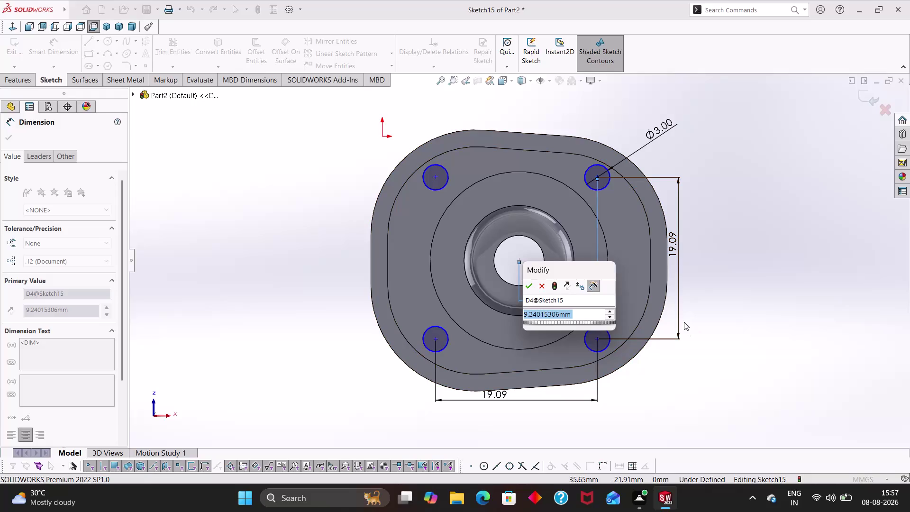
Set the horizontal hole offset to 9.545 and delete the over-defining duplicate dimension.
text(9.545)
key(Return)
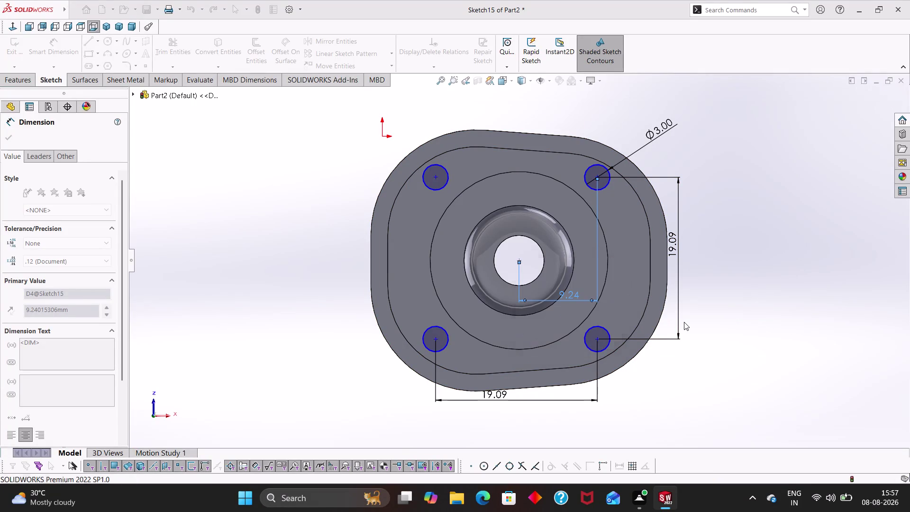
click(788, 345)
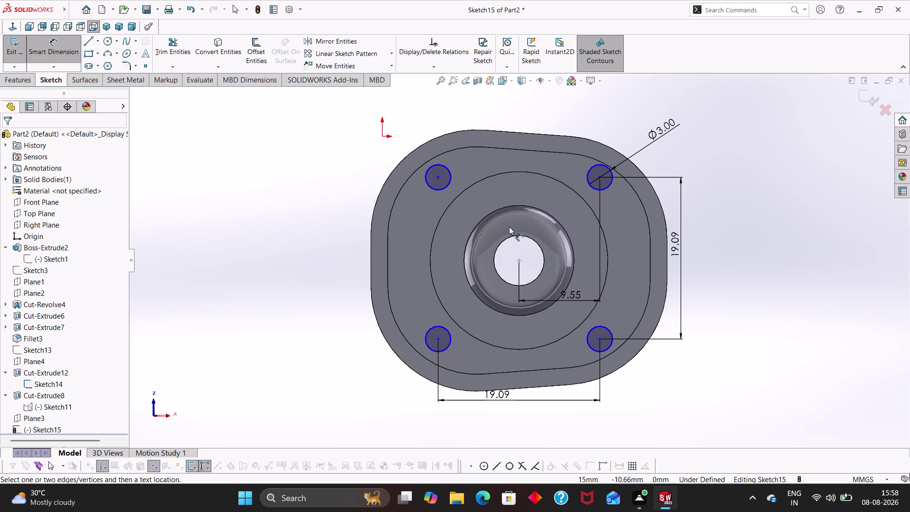
click(519, 260)
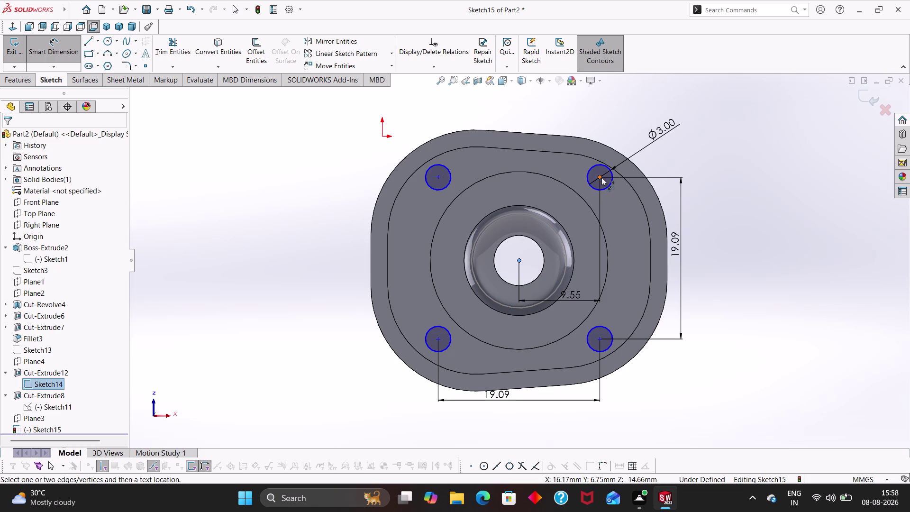
click(601, 178)
click(564, 110)
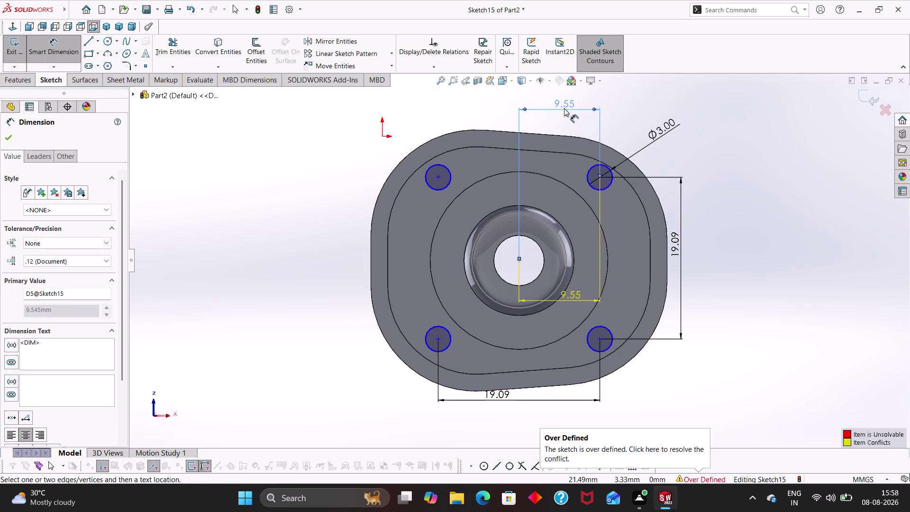
key(Escape)
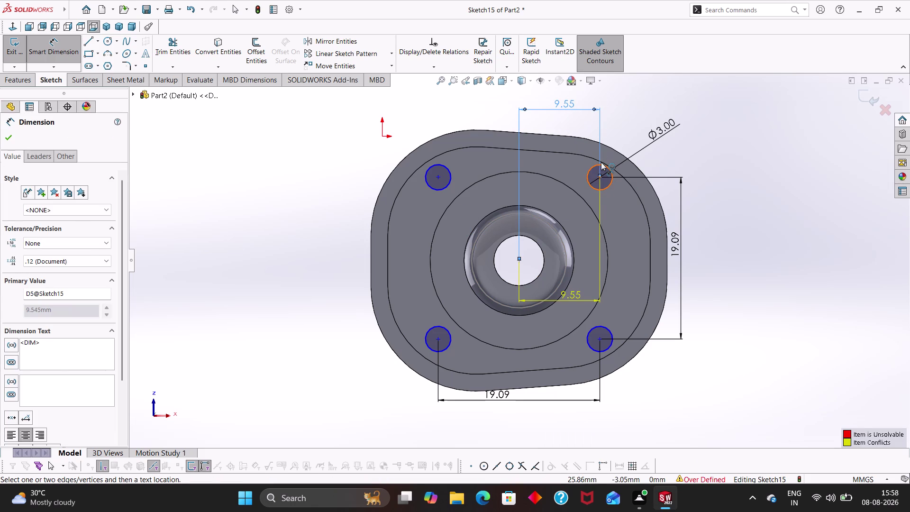
key(Delete)
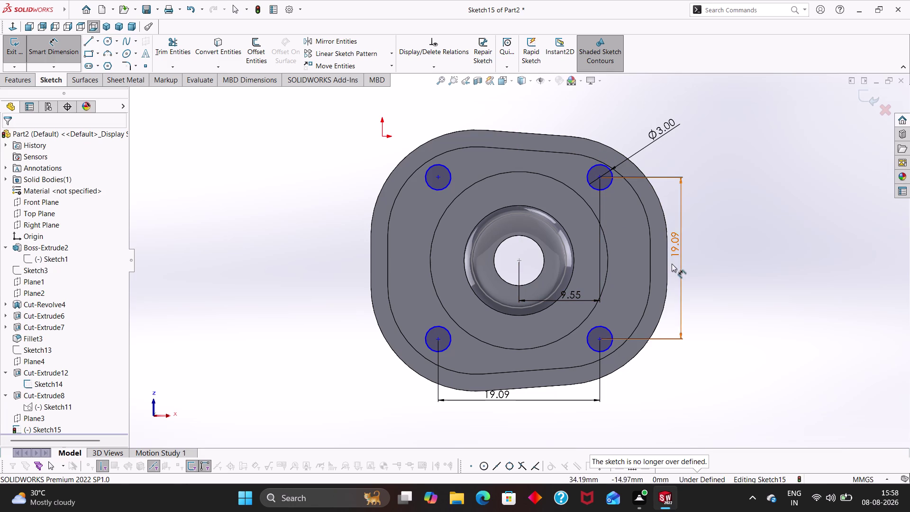
Dimension the top-left hole 9.55 vertically from the bore centre.
click(518, 260)
click(435, 178)
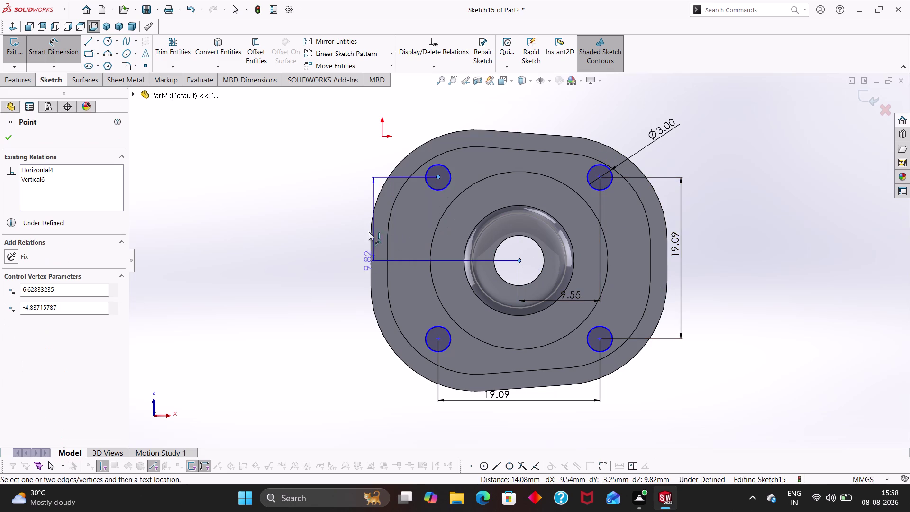
click(355, 225)
text(9)
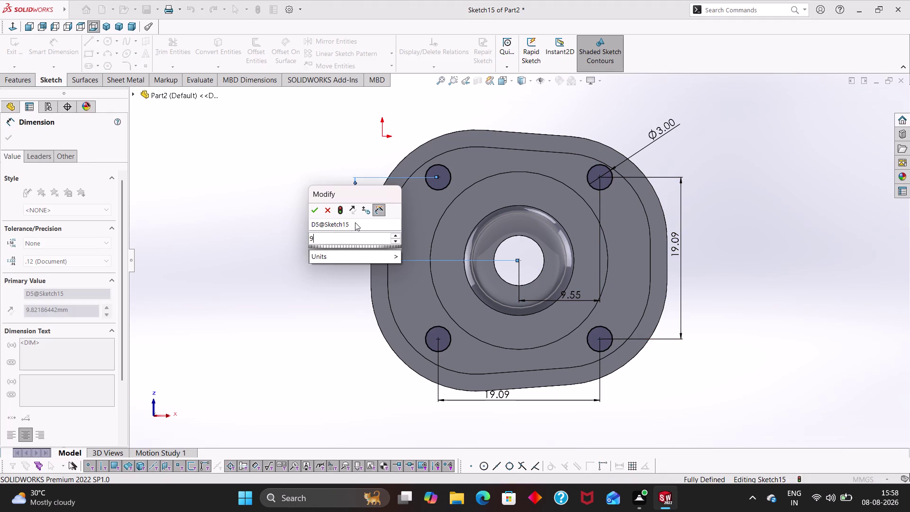
text(.)
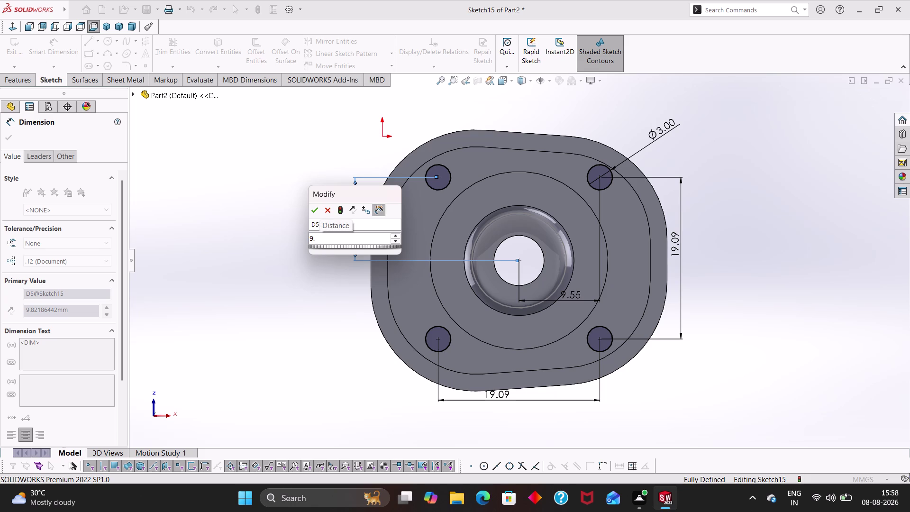
text(55)
key(Return)
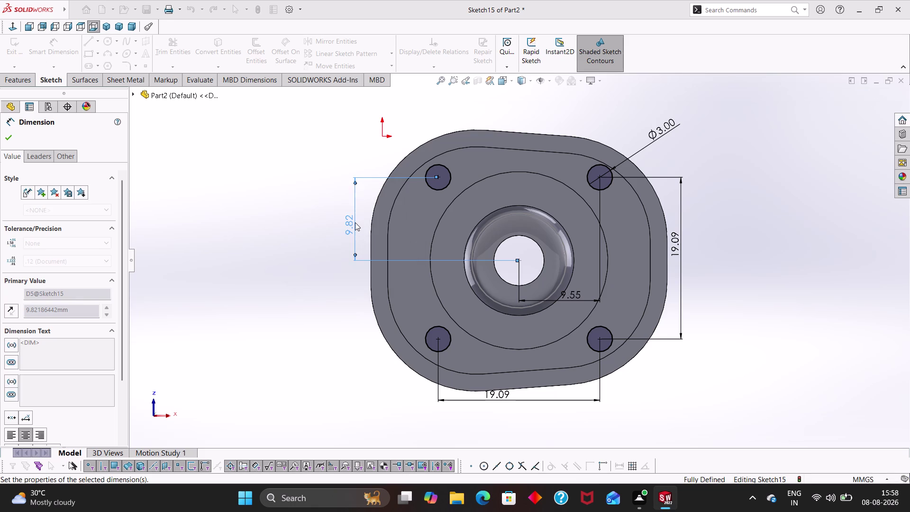
click(825, 341)
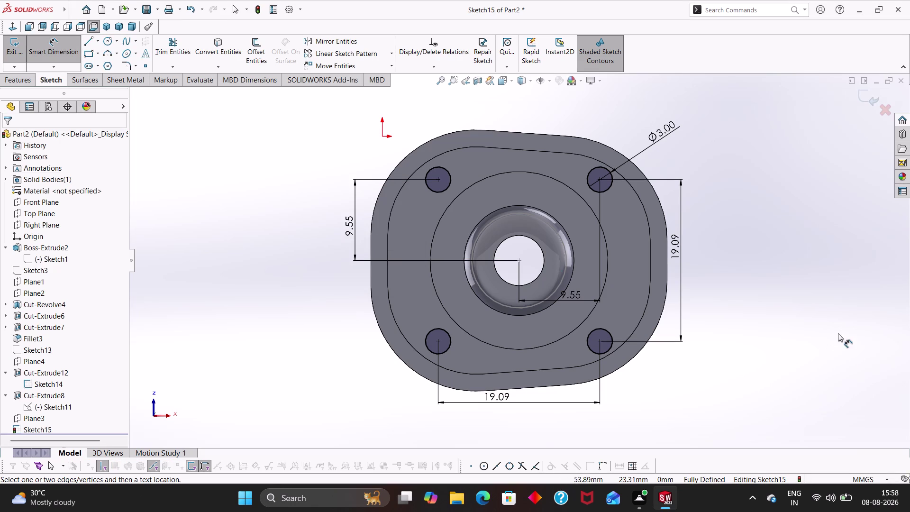
Zoom around the sketch and cancel the unwanted length dimension.
click(667, 269)
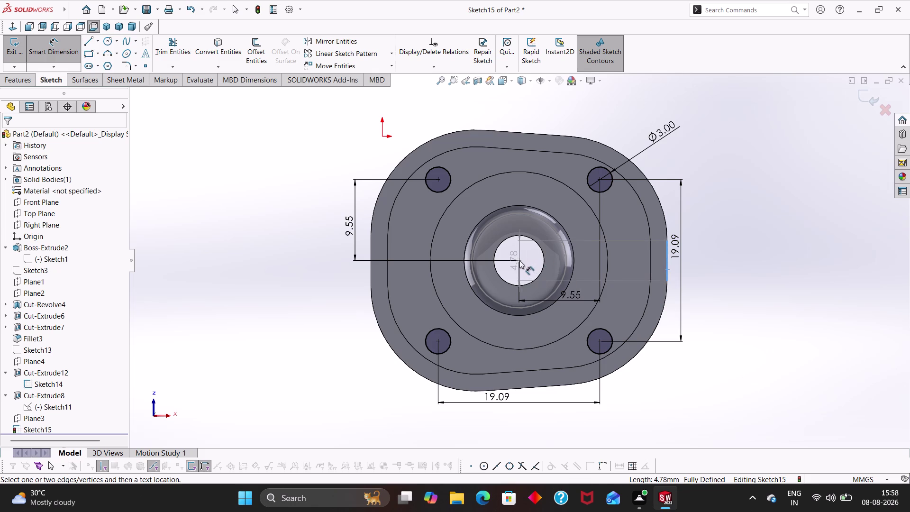
scroll(down, 3)
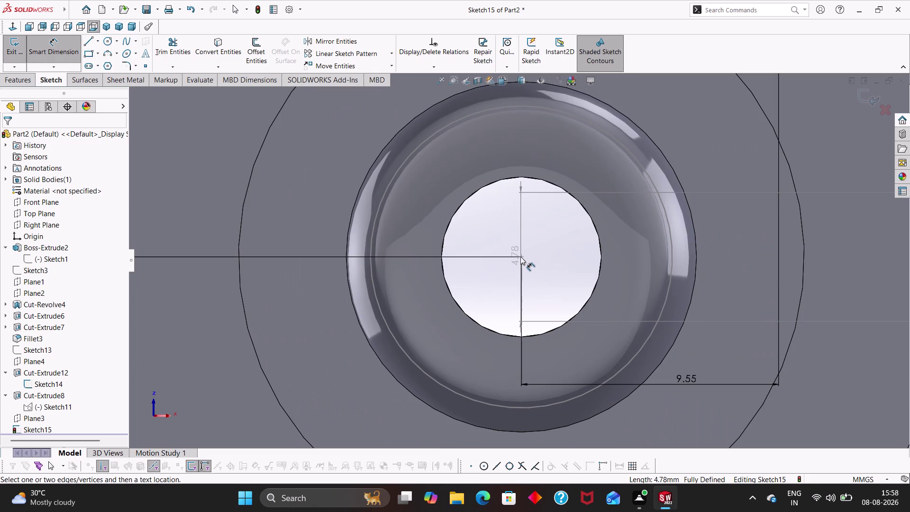
click(521, 256)
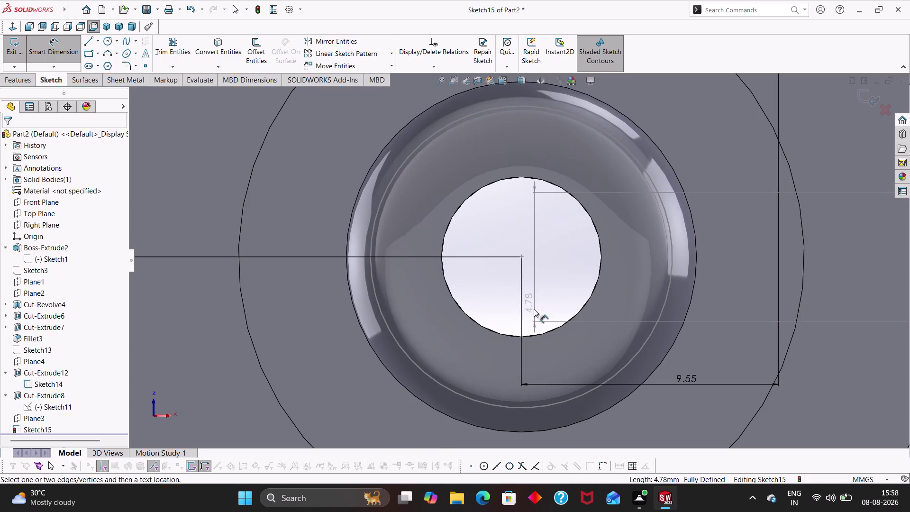
click(521, 257)
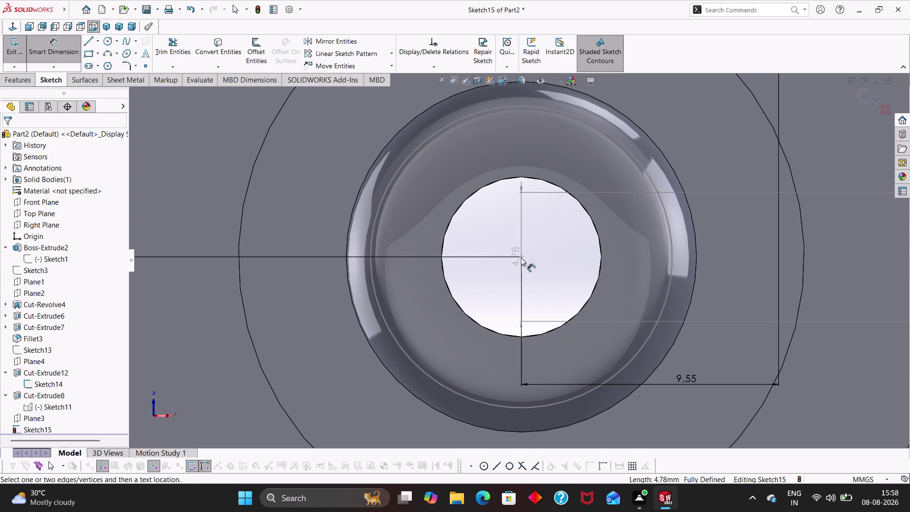
scroll(up, 3)
scroll(up, 3)
key(Escape)
key(Escape)
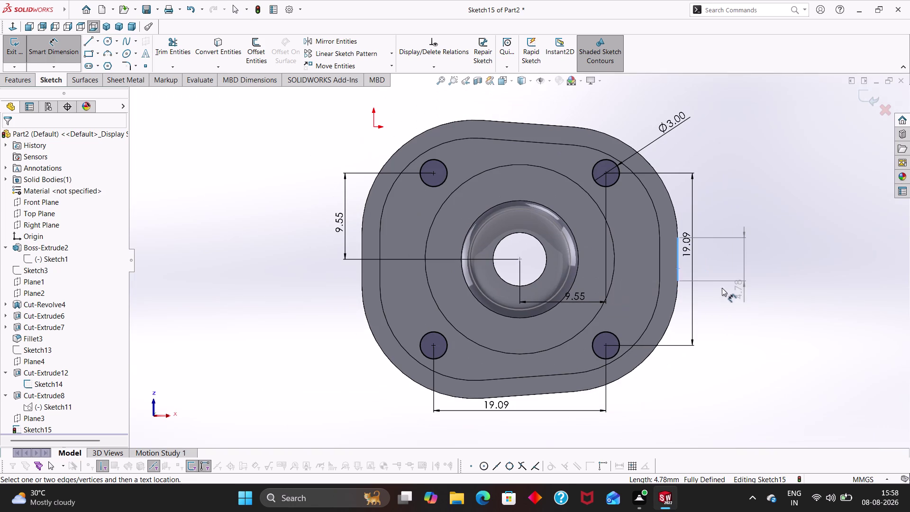
key(Escape)
key(Escape)
key(Escape)
right_drag(733, 351, 751, 251)
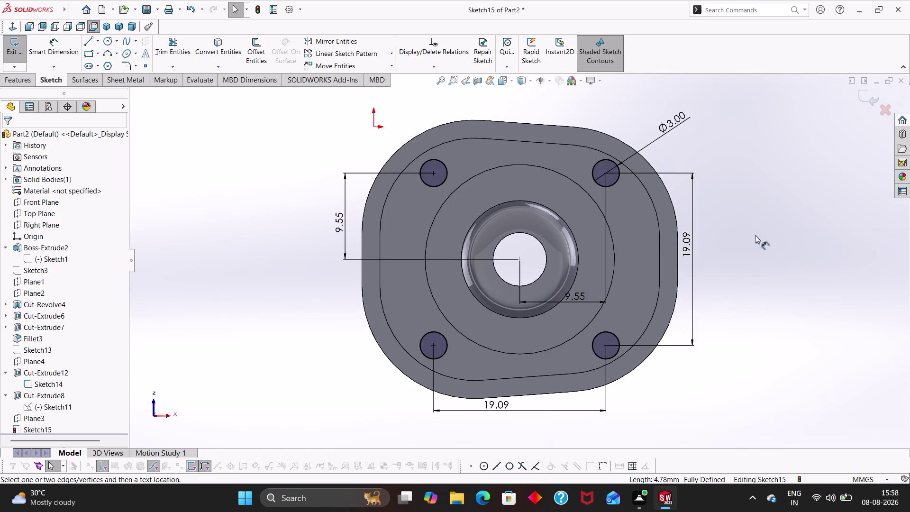
Cancel another stray length dimension and show the Features commands.
click(677, 263)
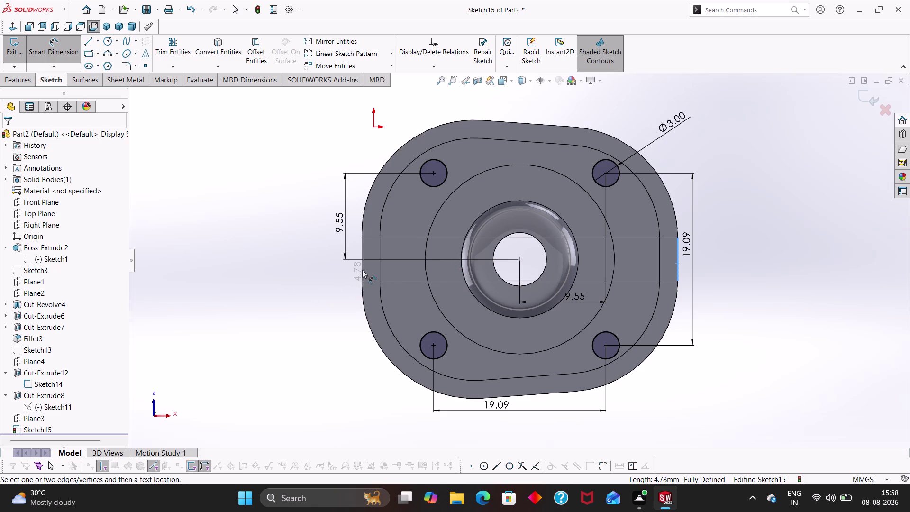
key(Escape)
key(Escape)
key(Escape)
key(Escape)
key(Escape)
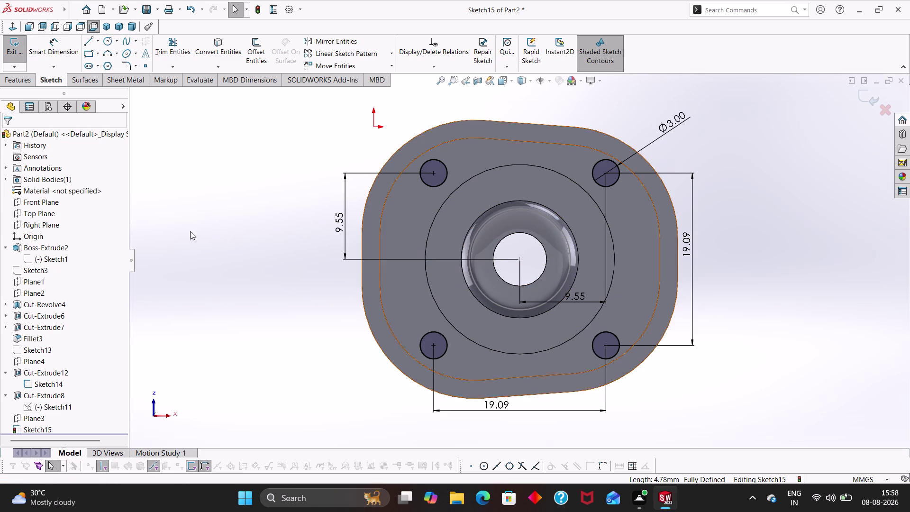
click(26, 82)
Start an Extruded Cut from the hole sketch and orbit to inspect the preview.
click(166, 54)
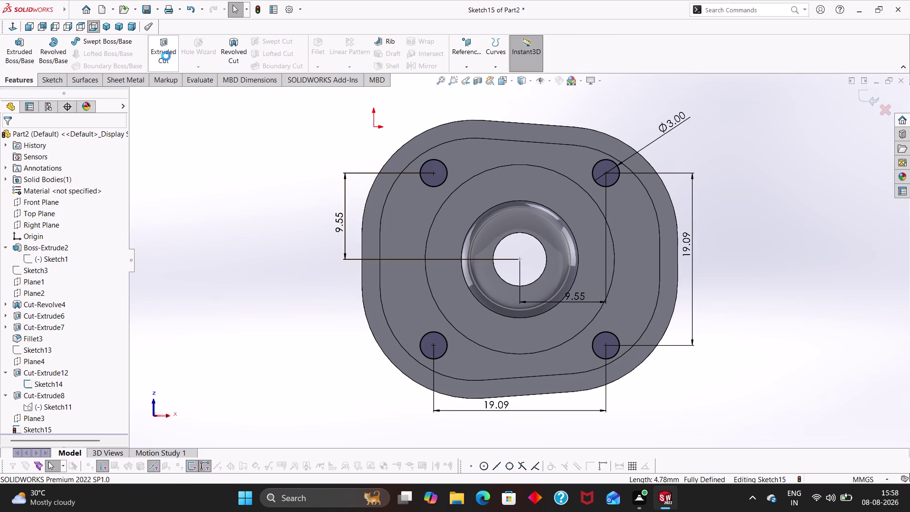
middle_drag(290, 164, 285, 311)
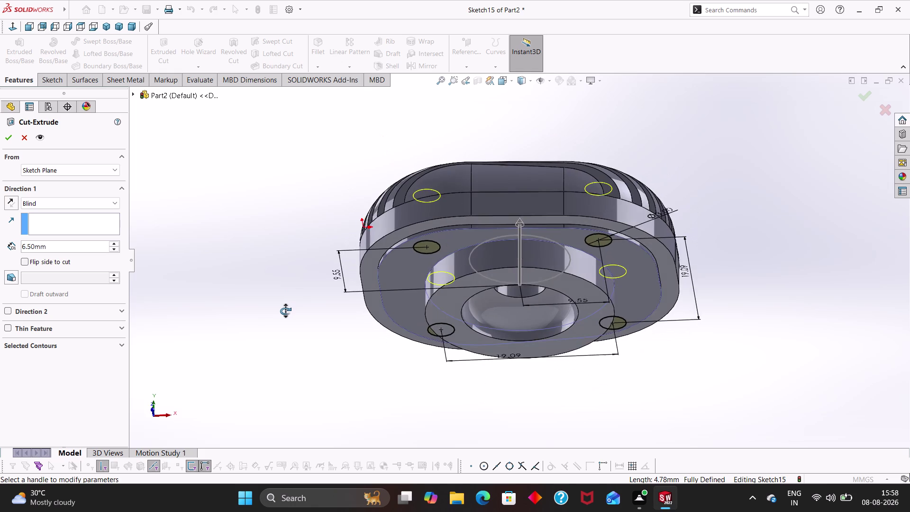
middle_drag(285, 311, 281, 287)
middle_drag(283, 168, 286, 305)
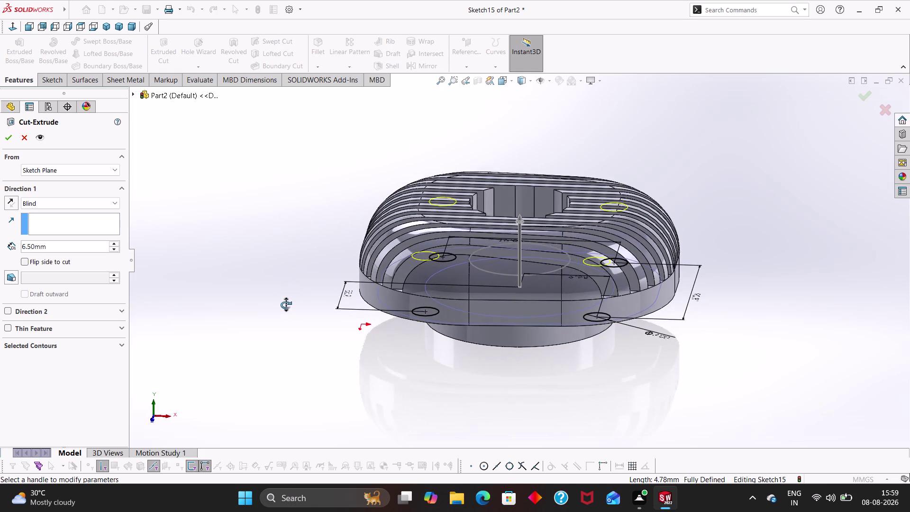
middle_drag(286, 305, 285, 304)
Set the cut's end condition to Through All and confirm it.
click(48, 202)
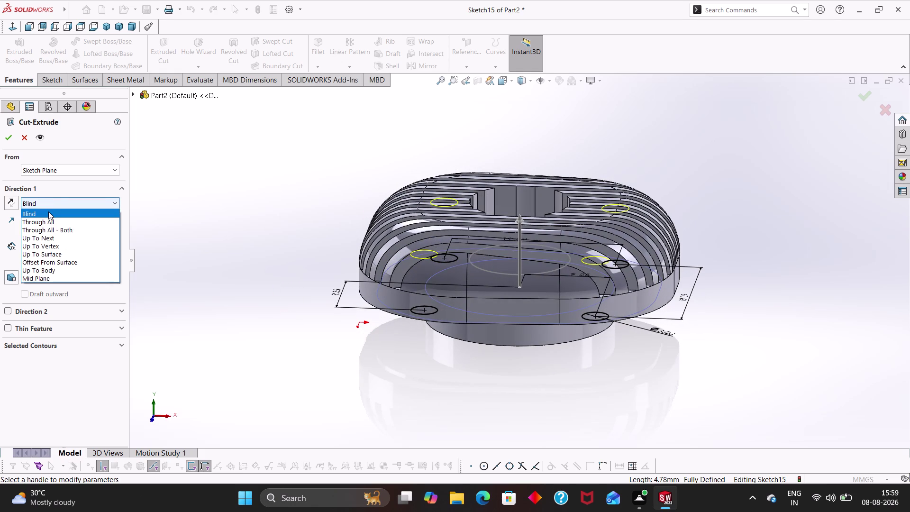
click(48, 212)
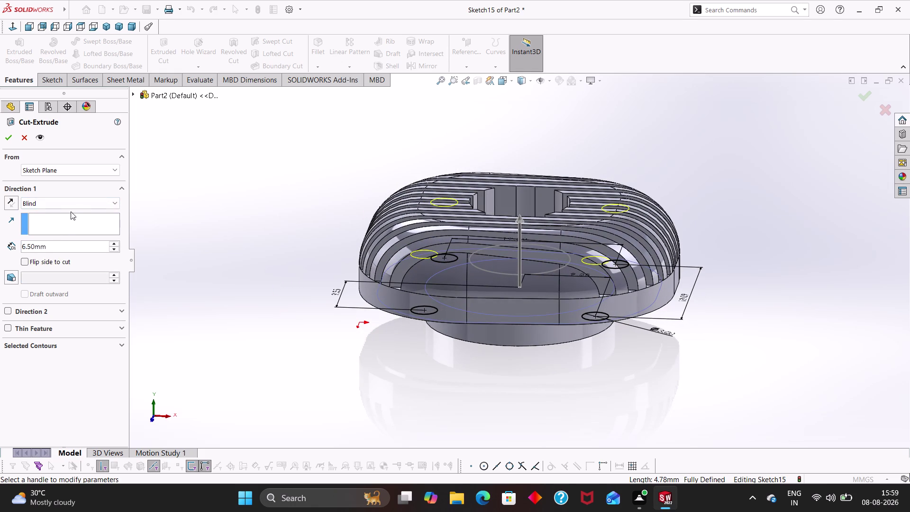
click(71, 204)
click(69, 223)
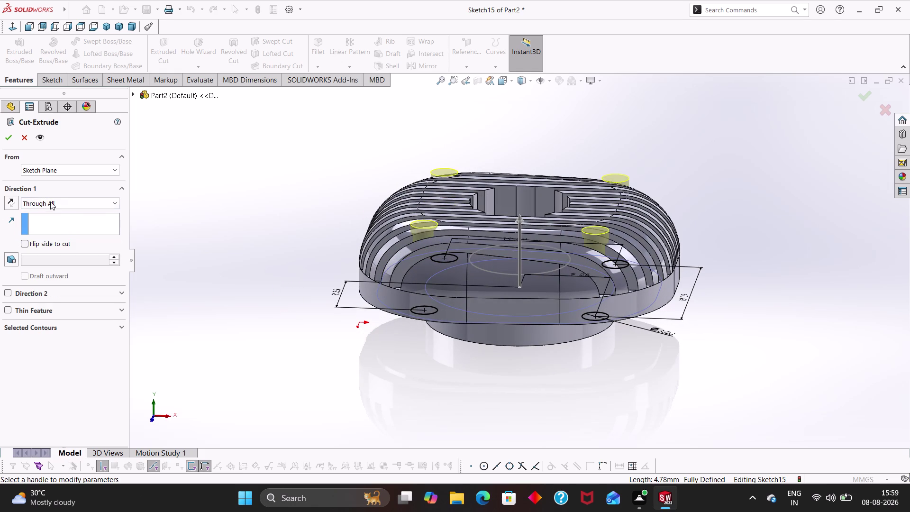
click(8, 140)
click(217, 243)
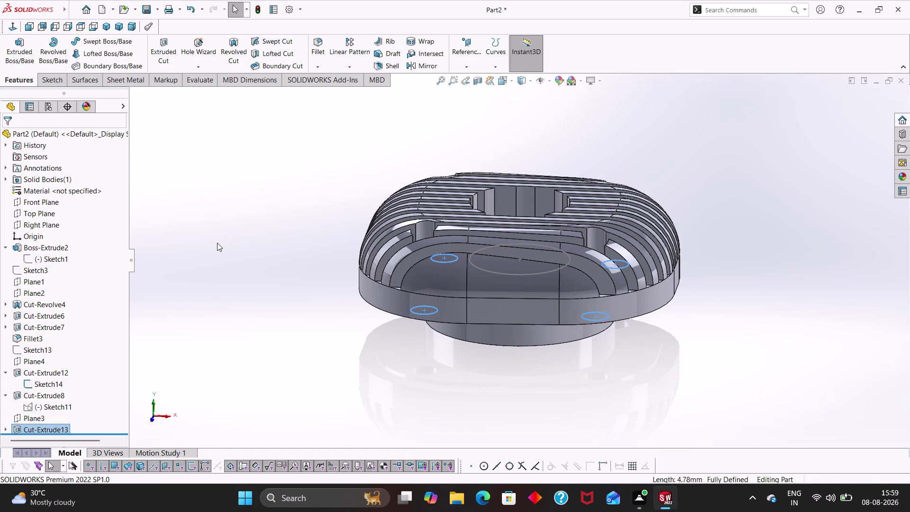
middle_drag(247, 212, 313, 377)
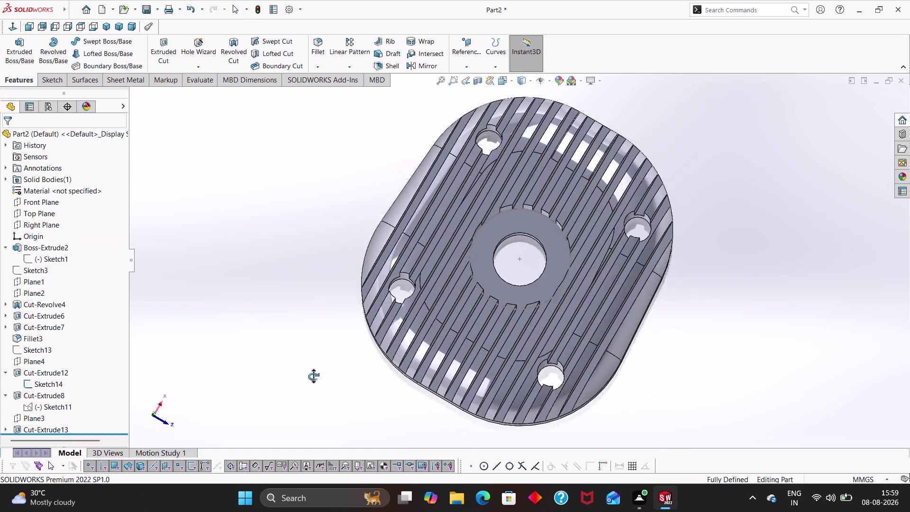
middle_drag(313, 377, 280, 348)
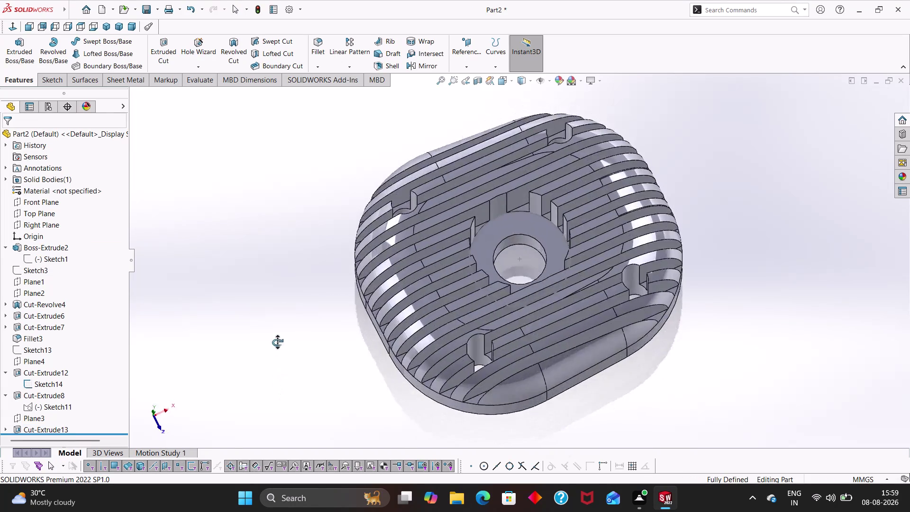
middle_drag(279, 349, 244, 327)
scroll(down, 3)
scroll(up, 3)
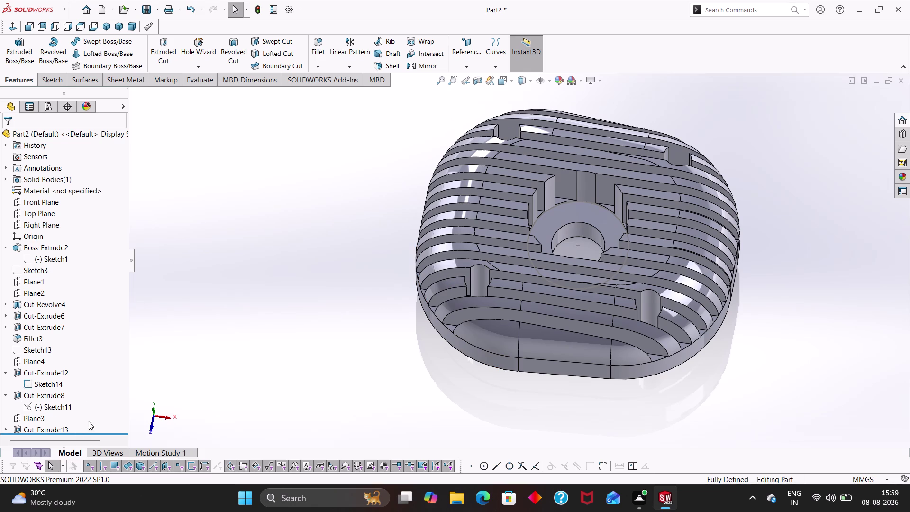
scroll(down, 3)
scroll(up, 3)
scroll(up, 3)
scroll(down, 3)
scroll(up, 3)
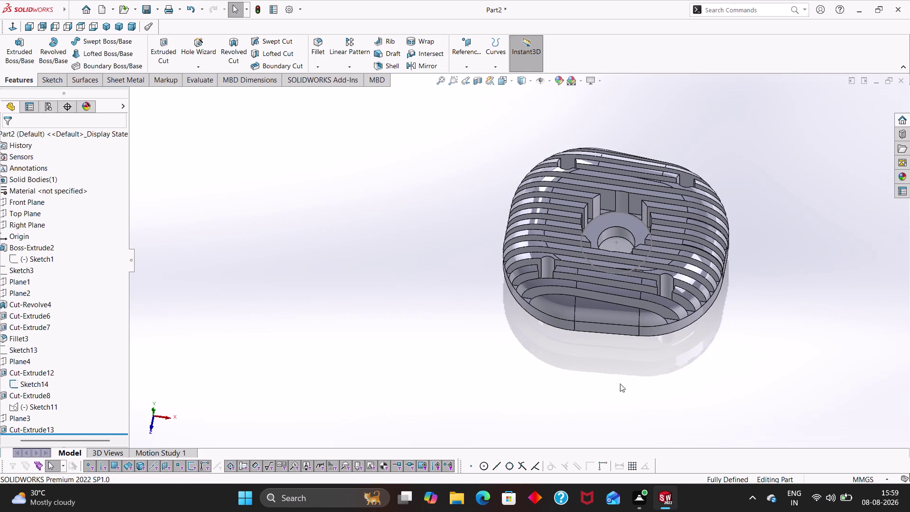
click(737, 383)
key(Escape)
key(Escape)
middle_drag(714, 347, 640, 381)
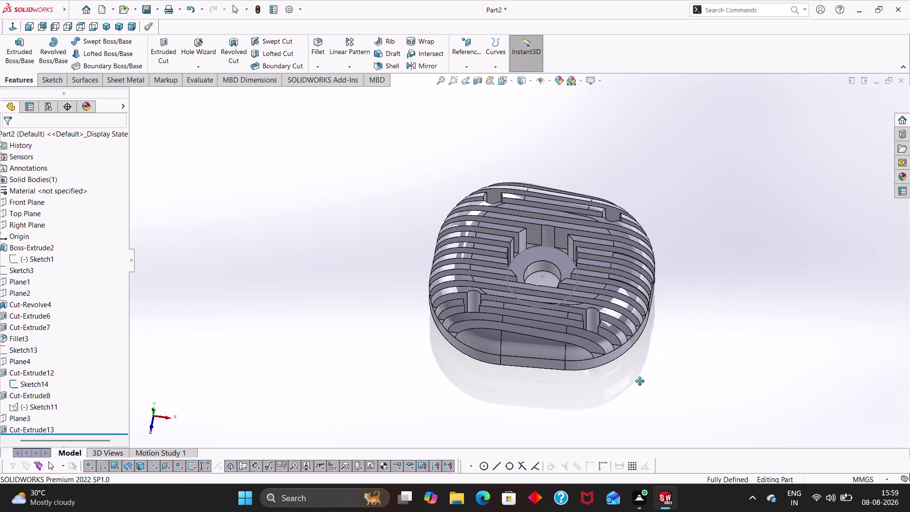
middle_drag(640, 381, 625, 362)
middle_drag(656, 298, 638, 370)
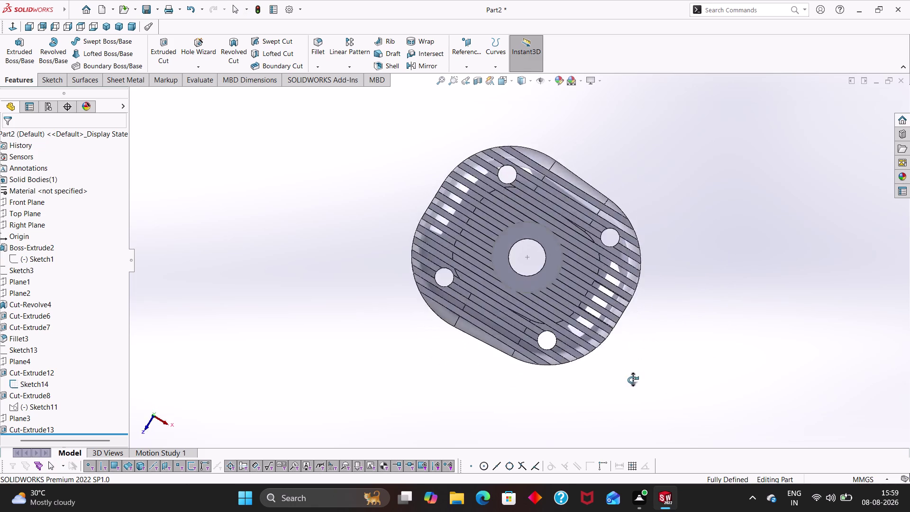
middle_drag(638, 369, 684, 153)
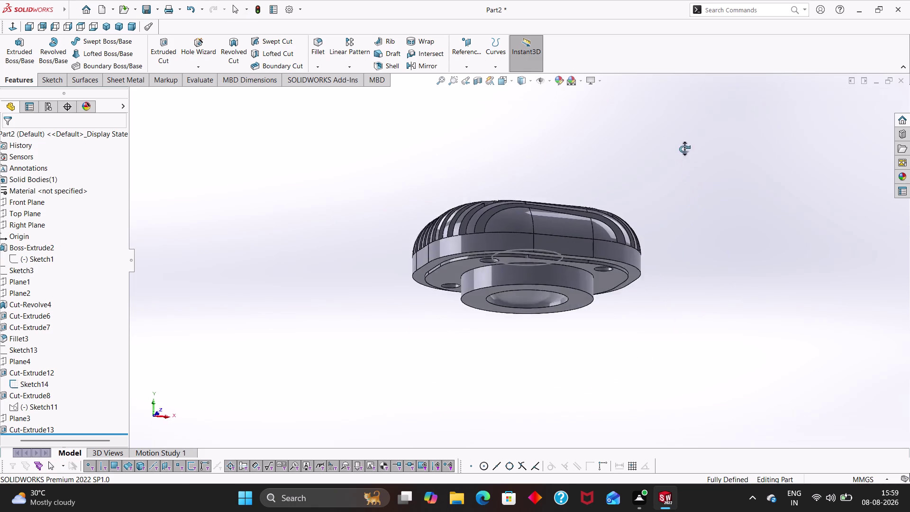
middle_drag(685, 154, 646, 153)
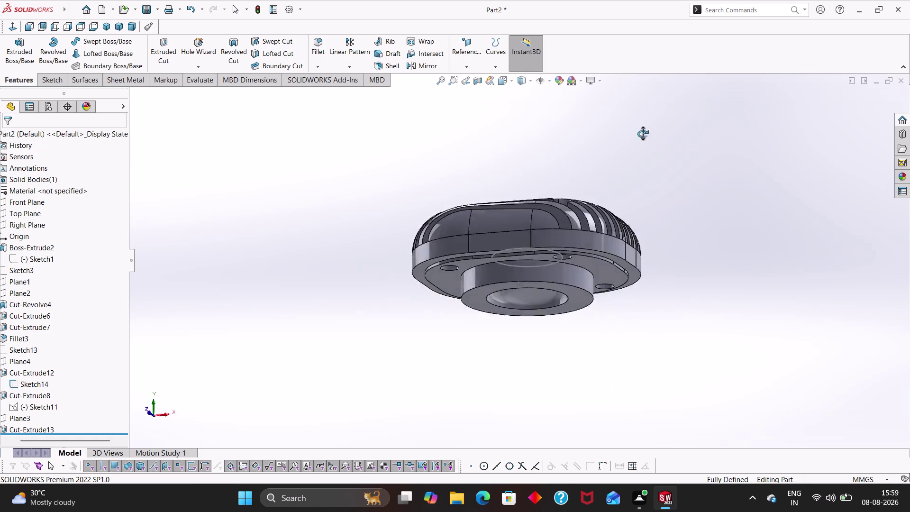
middle_drag(646, 153, 649, 55)
middle_drag(677, 267, 691, 181)
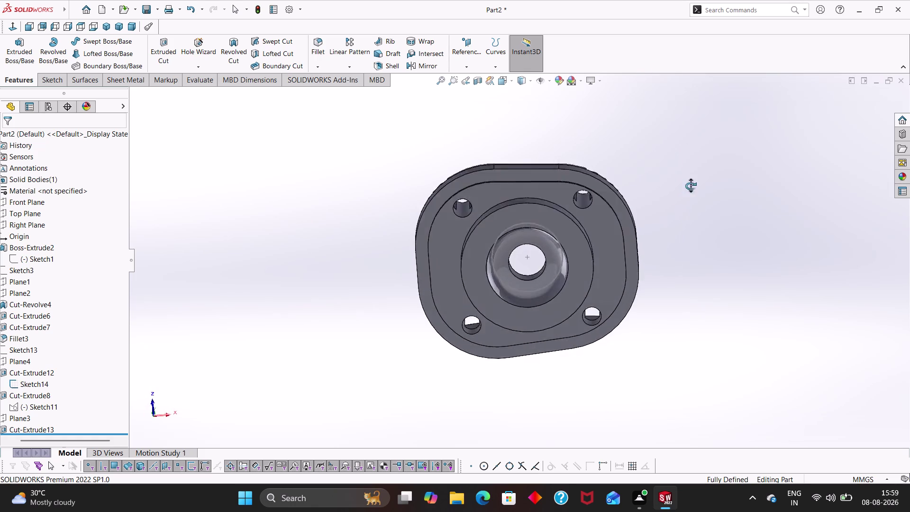
middle_drag(690, 182, 720, 411)
middle_drag(699, 317, 710, 412)
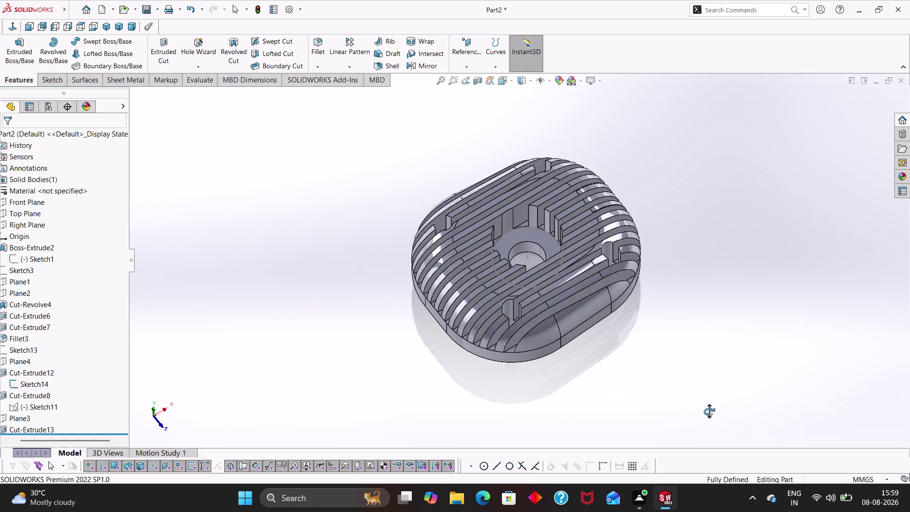
middle_drag(710, 411, 707, 413)
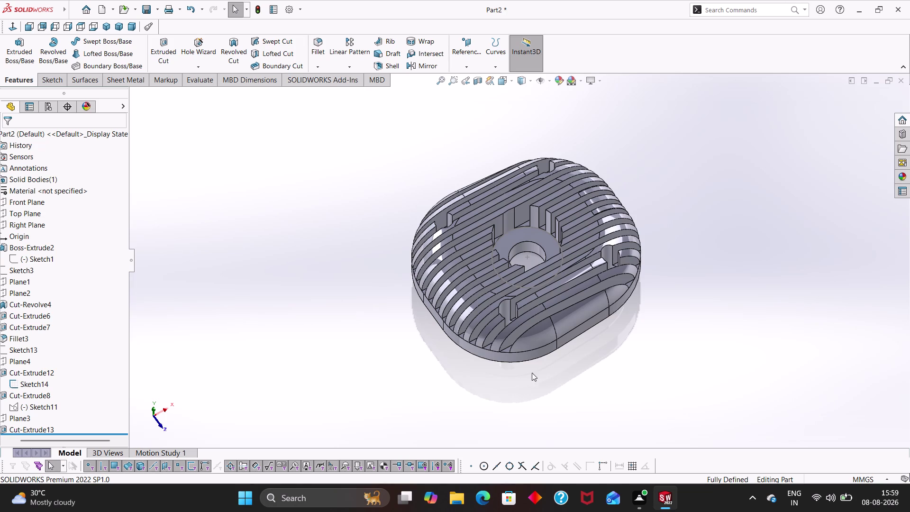
scroll(up, 3)
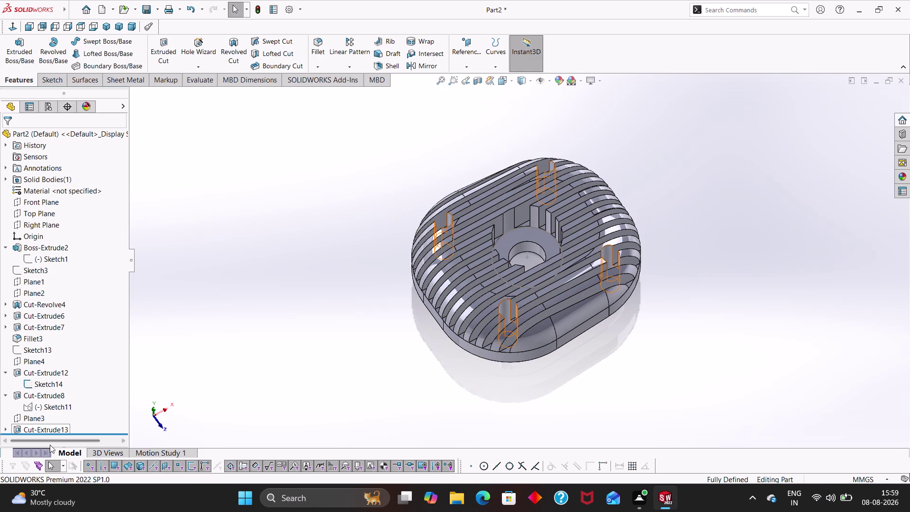
drag(51, 434, 57, 412)
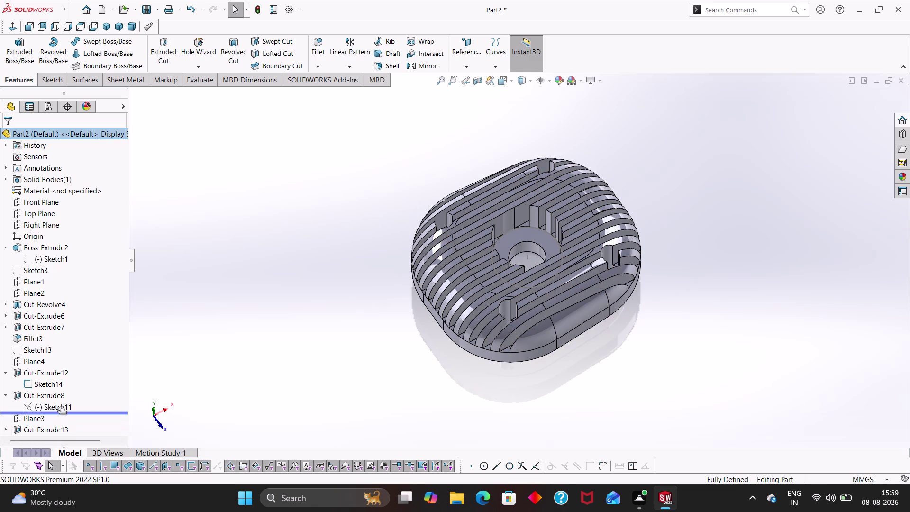
drag(57, 411, 58, 385)
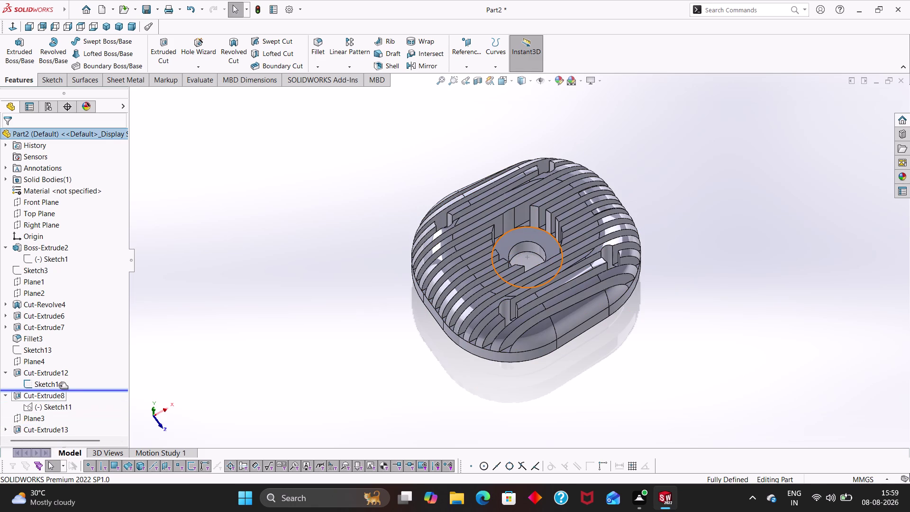
Roll back below Cut-Extrude12, review Plane4's offset unchanged, and edit Sketch14.
drag(59, 386, 59, 389)
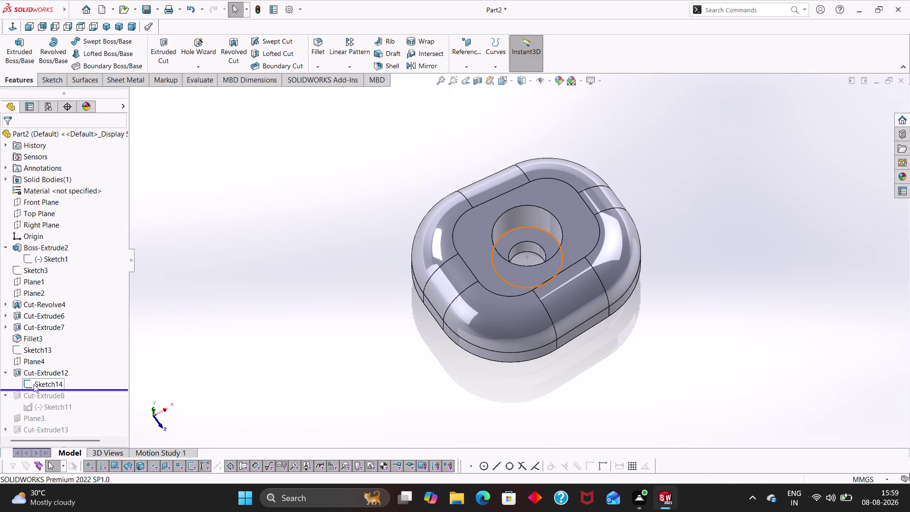
click(26, 362)
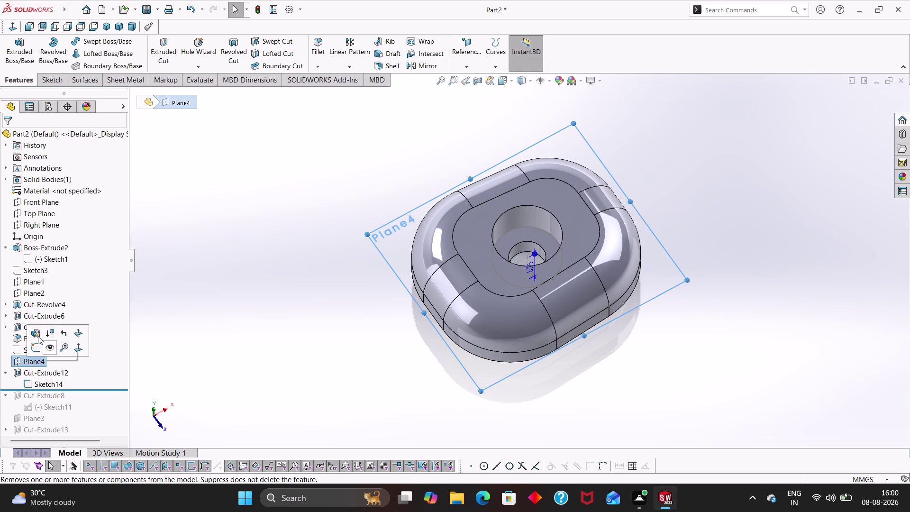
click(38, 336)
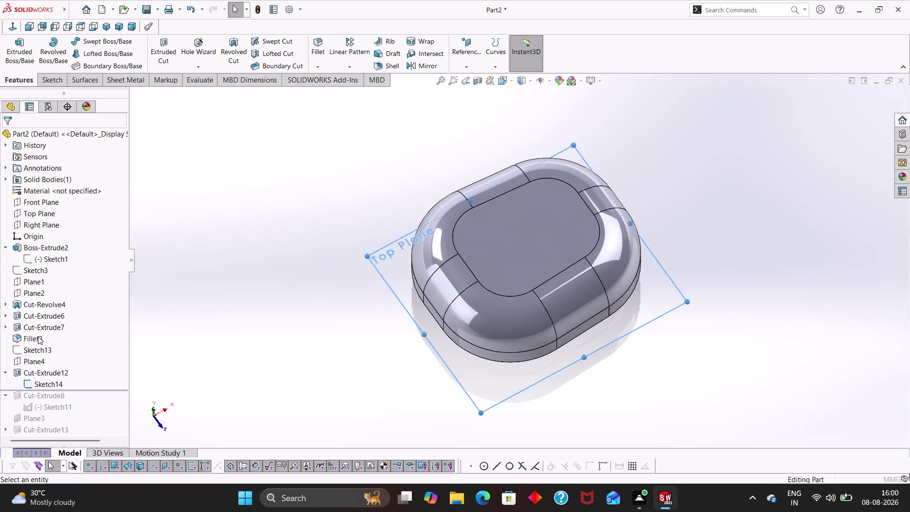
click(23, 143)
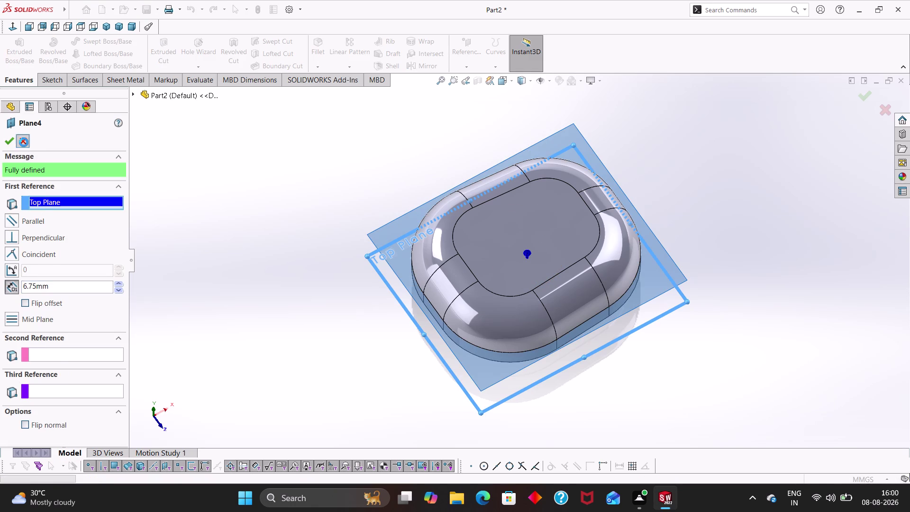
click(37, 363)
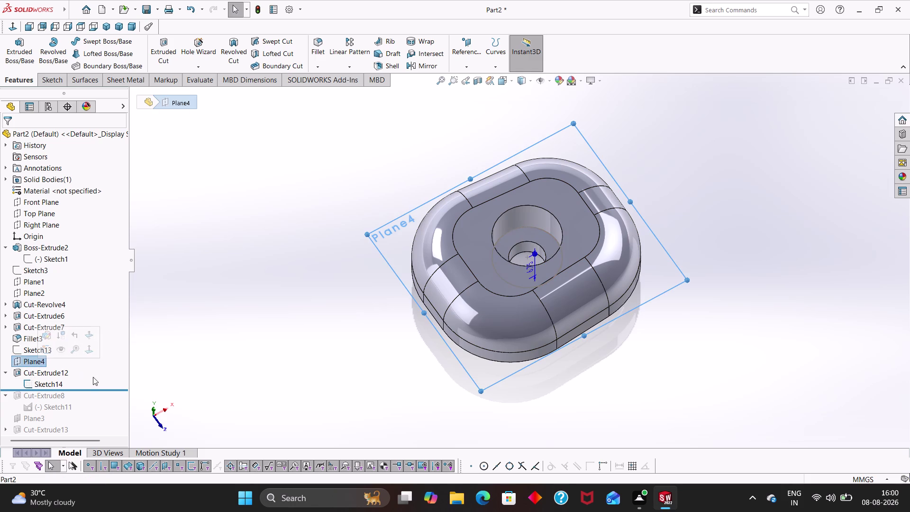
click(43, 383)
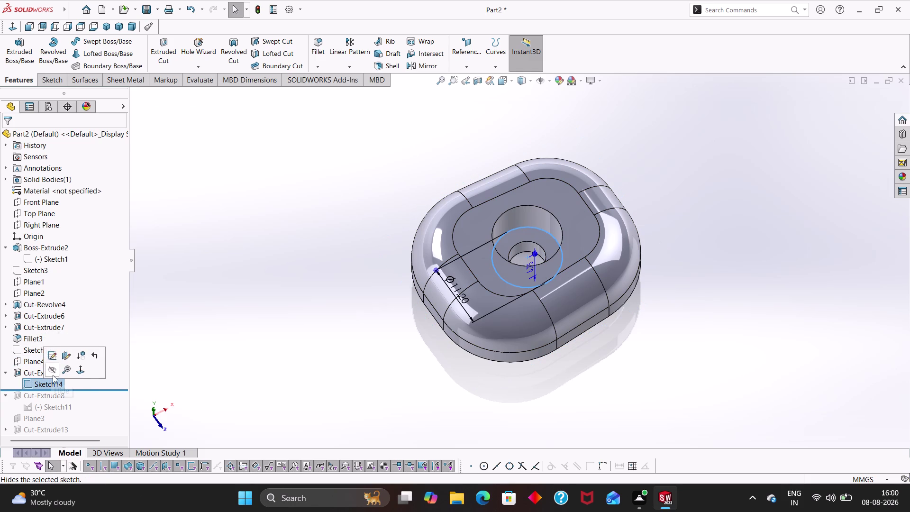
click(32, 370)
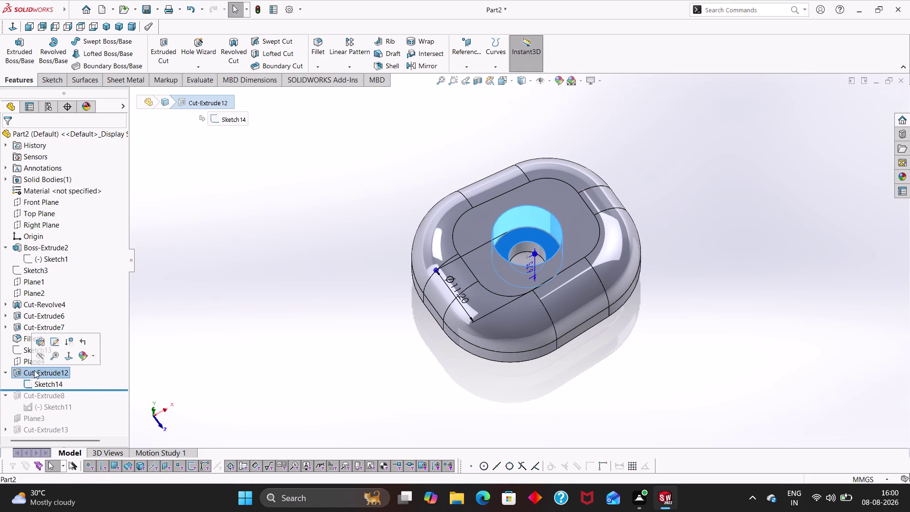
click(56, 343)
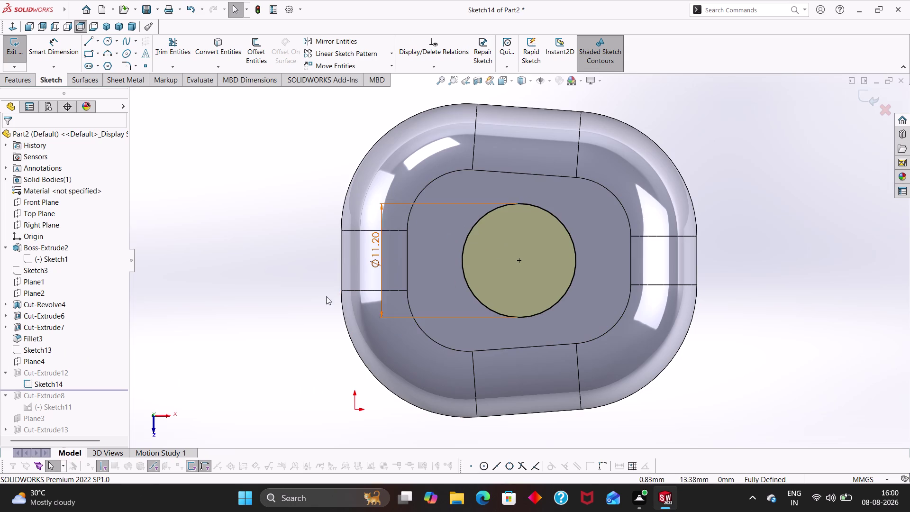
Draw the first hole circle at the upper left of the bore.
right_drag(289, 295, 392, 286)
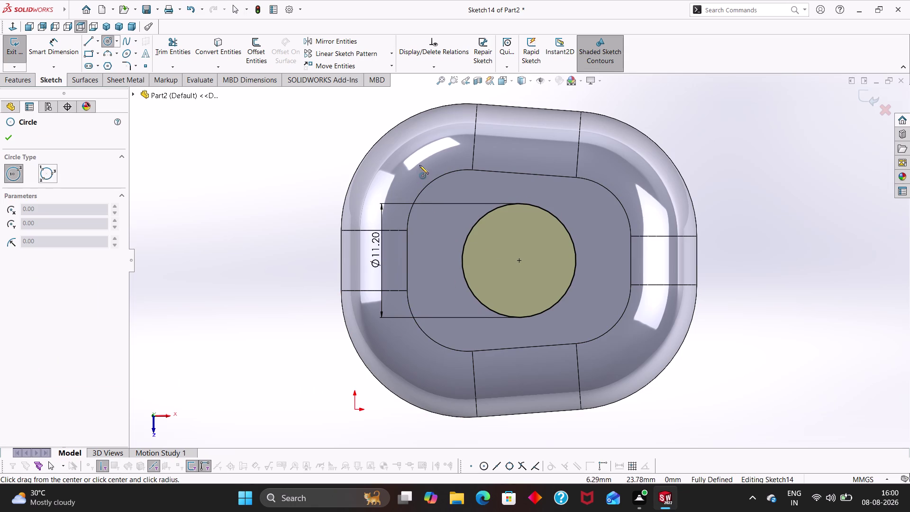
click(420, 161)
click(433, 182)
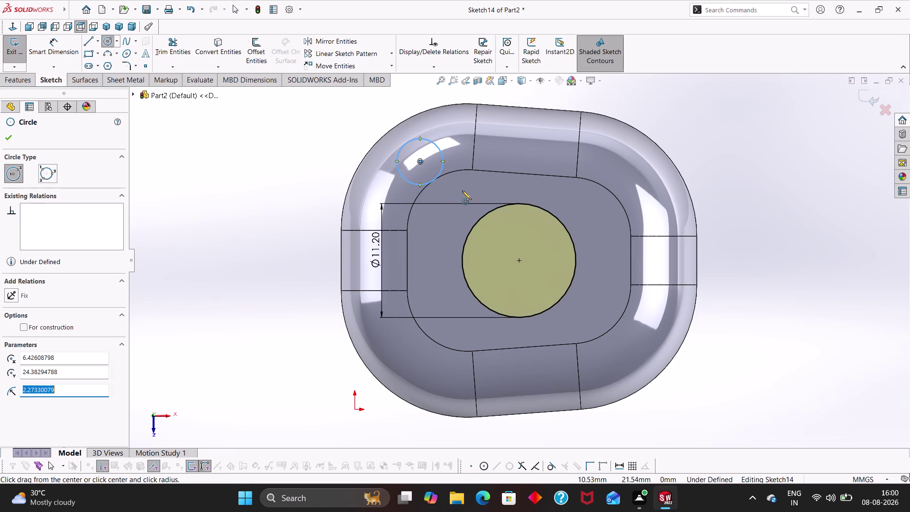
key(Escape)
key(Escape)
key(Escape)
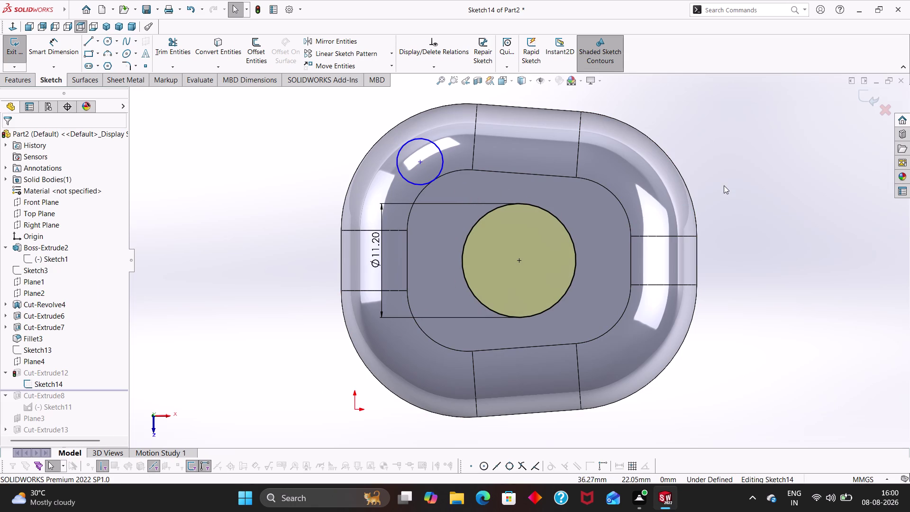
Draw the remaining hole circles at the other corners around the bore.
right_drag(724, 185, 756, 158)
right_drag(708, 187, 843, 210)
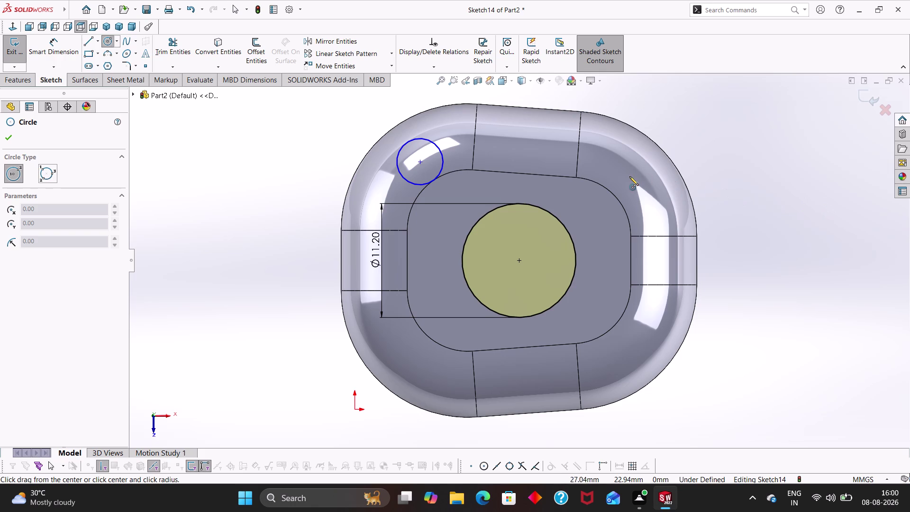
click(623, 174)
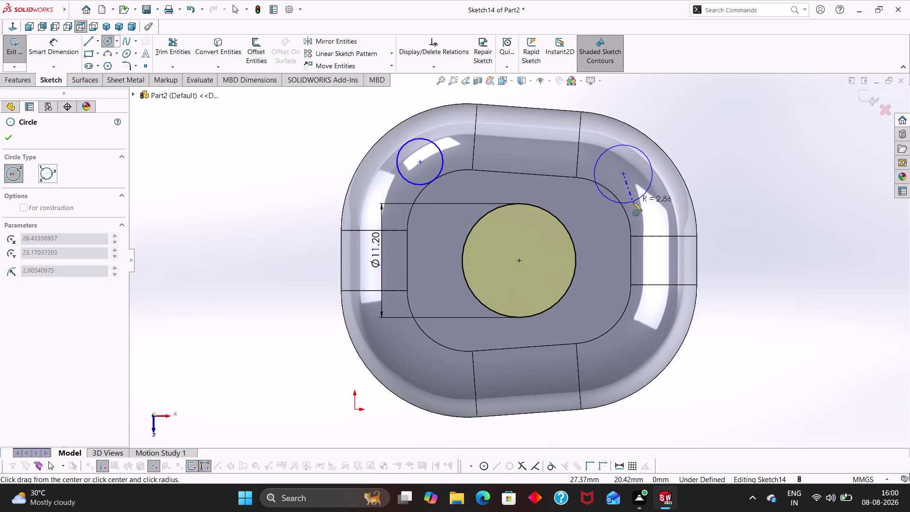
click(633, 202)
click(625, 335)
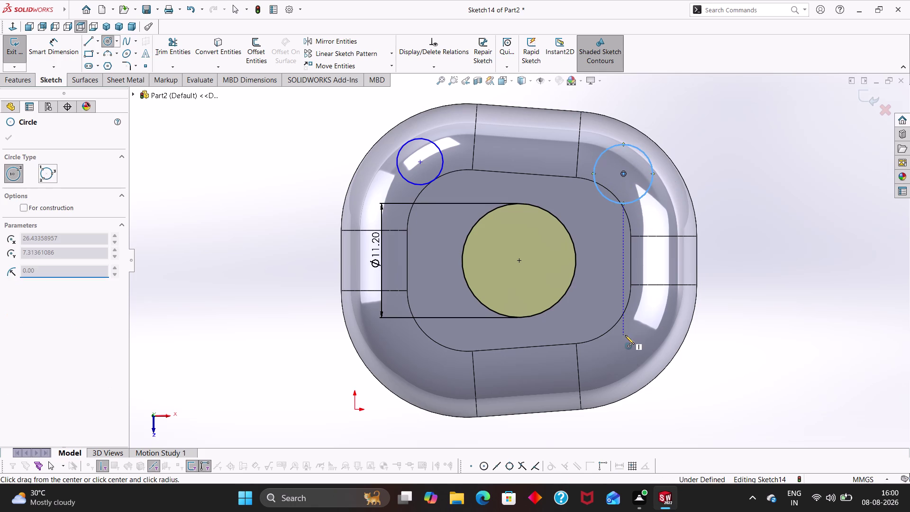
click(639, 362)
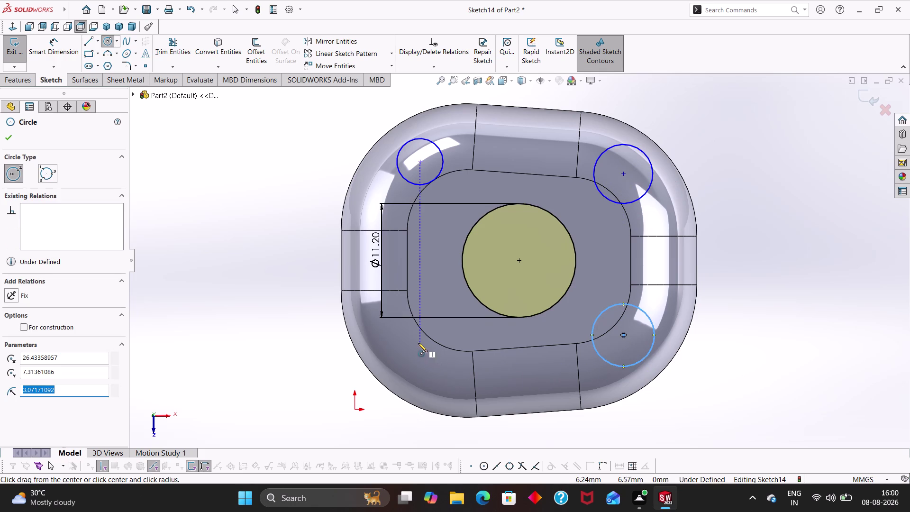
click(419, 344)
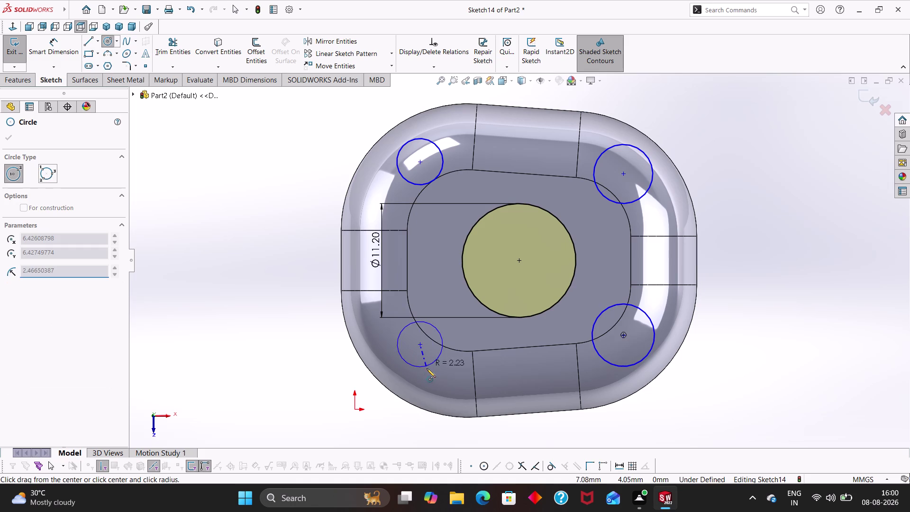
click(428, 375)
key(Escape)
Select all four hole circles and apply an Equal relation.
click(655, 331)
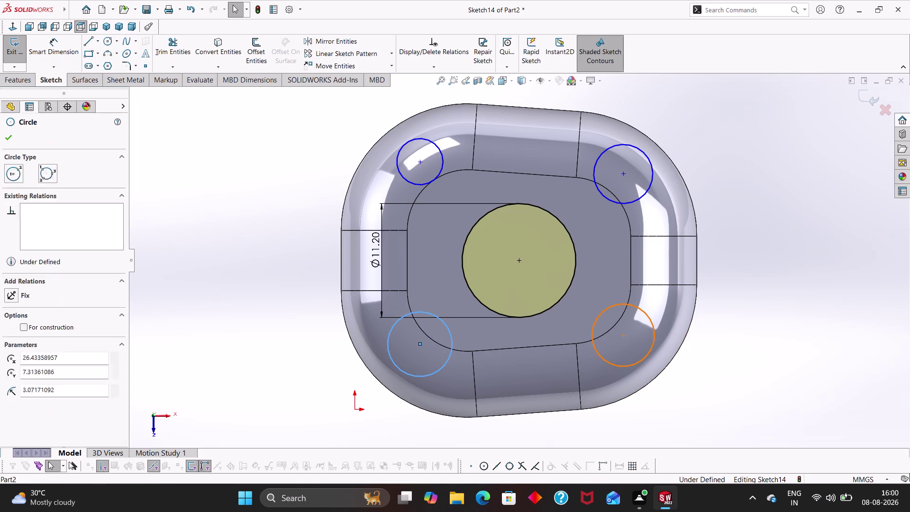
click(642, 199)
click(430, 184)
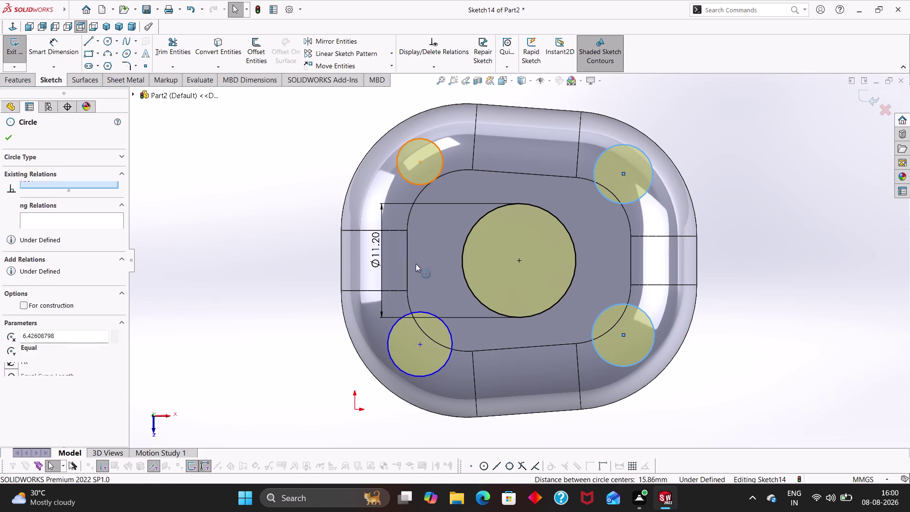
click(431, 312)
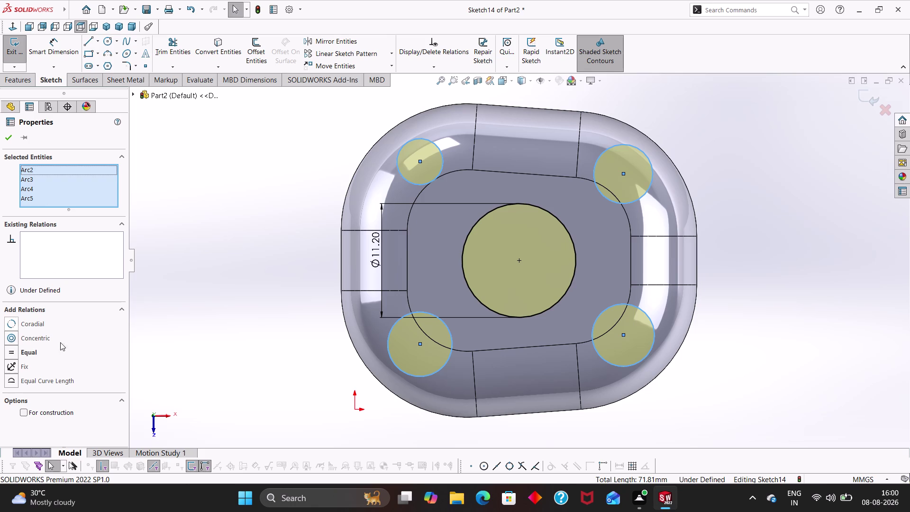
click(15, 355)
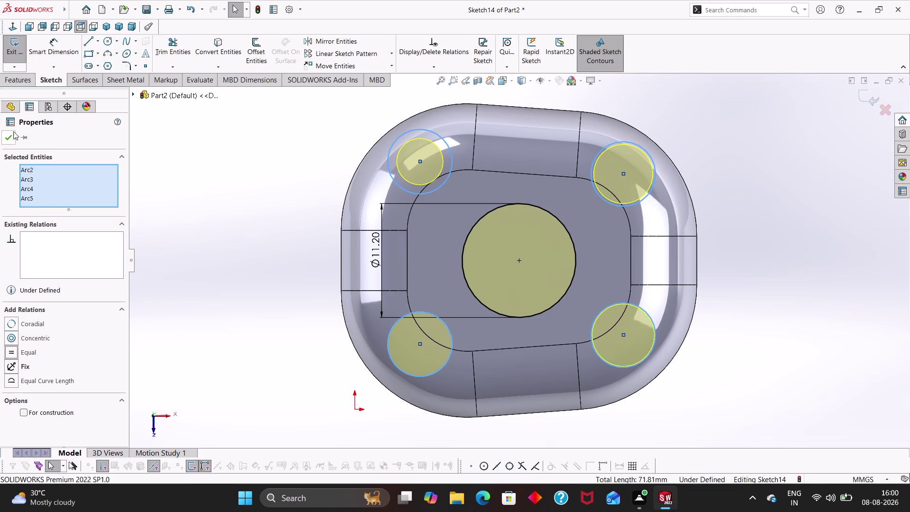
click(9, 137)
Dimension the top-right hole circle to a 6 mm diameter.
right_drag(248, 264, 278, 129)
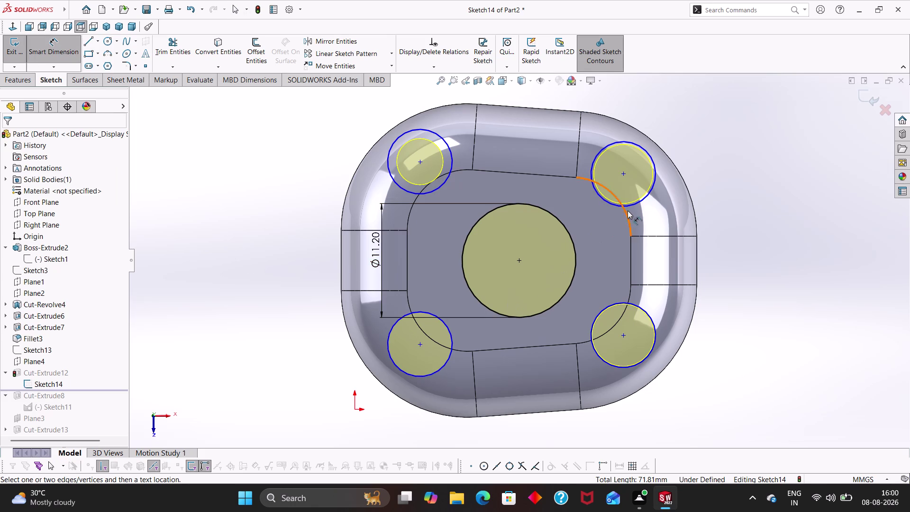
click(628, 204)
click(704, 195)
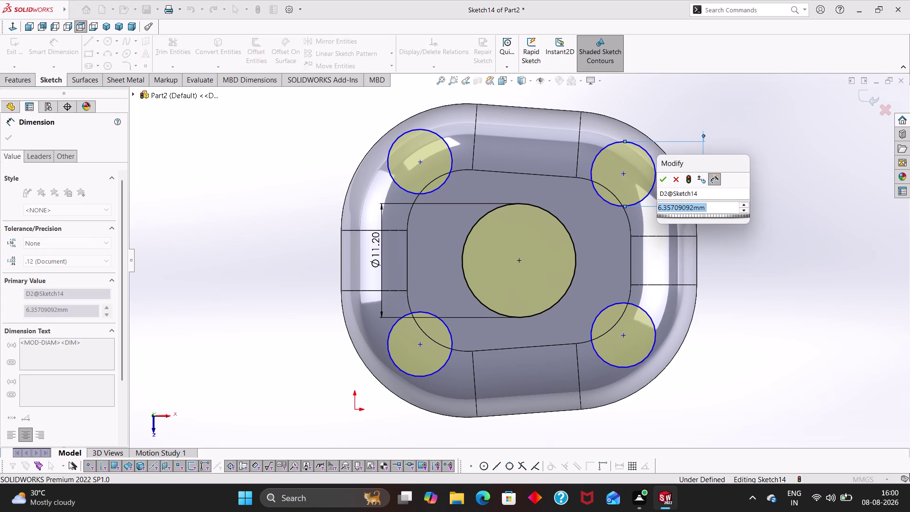
key(6)
key(Return)
key(Escape)
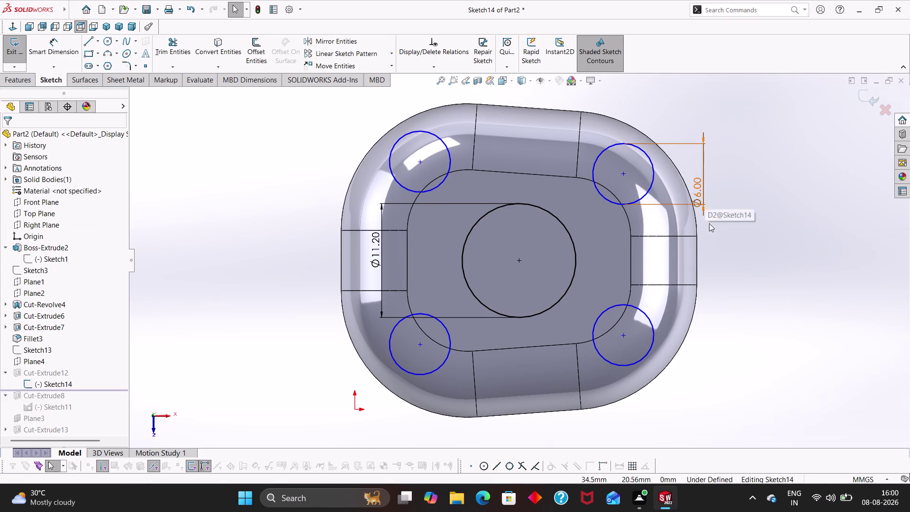
key(Escape)
key(Escape)
key(Escape)
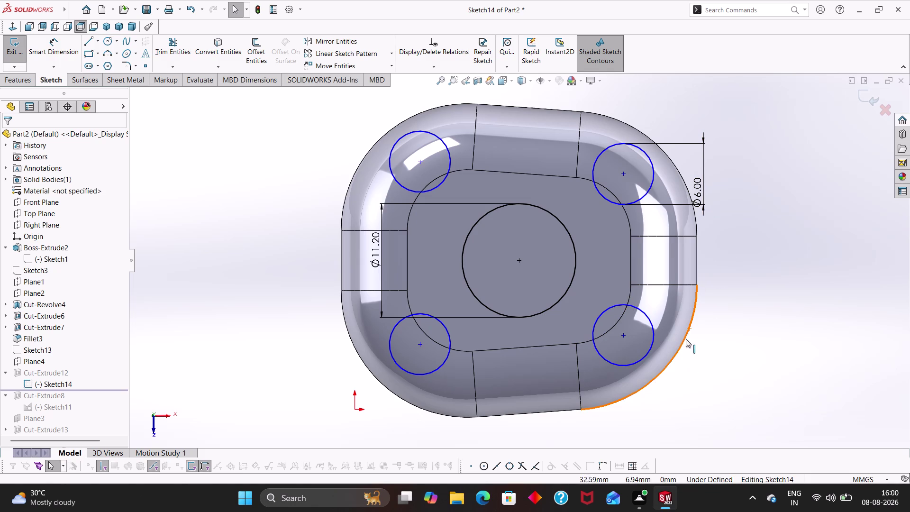
Set the top-right hole 9.55 horizontally from the bore centre.
right_drag(784, 339, 799, 293)
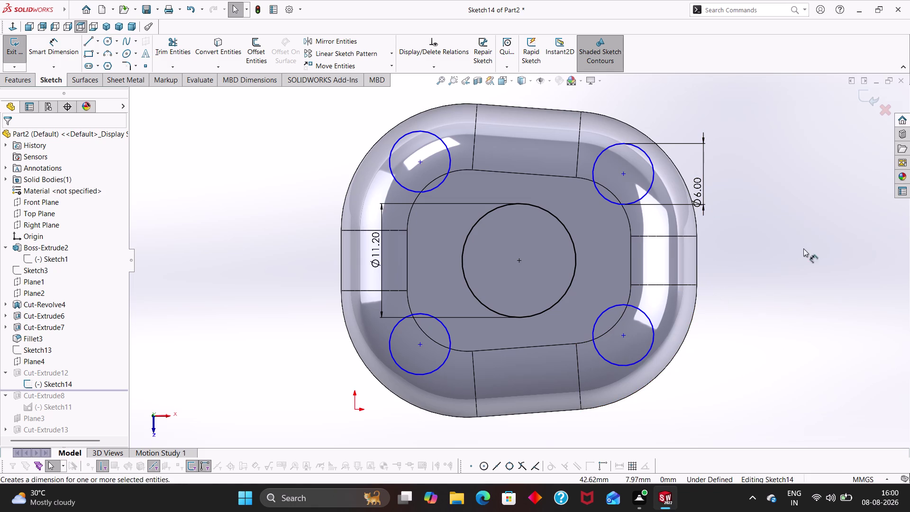
right_drag(799, 293, 803, 220)
click(518, 260)
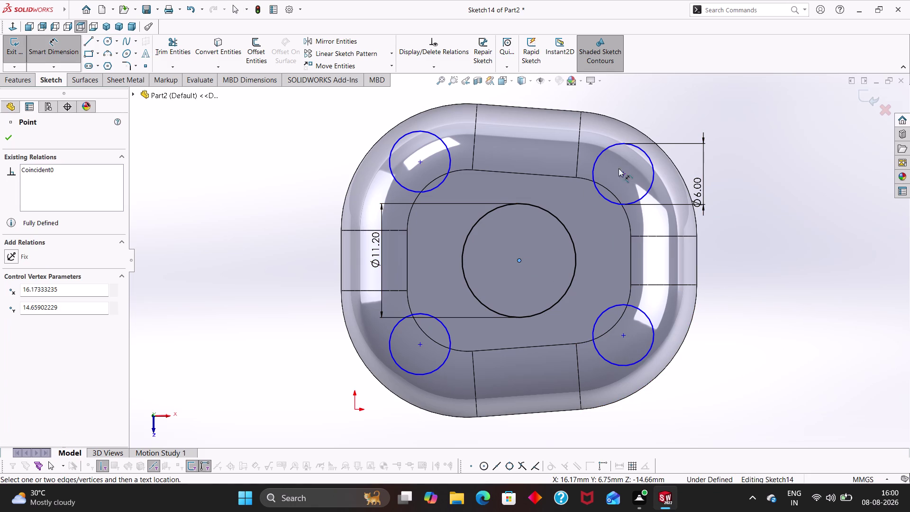
click(622, 174)
click(562, 100)
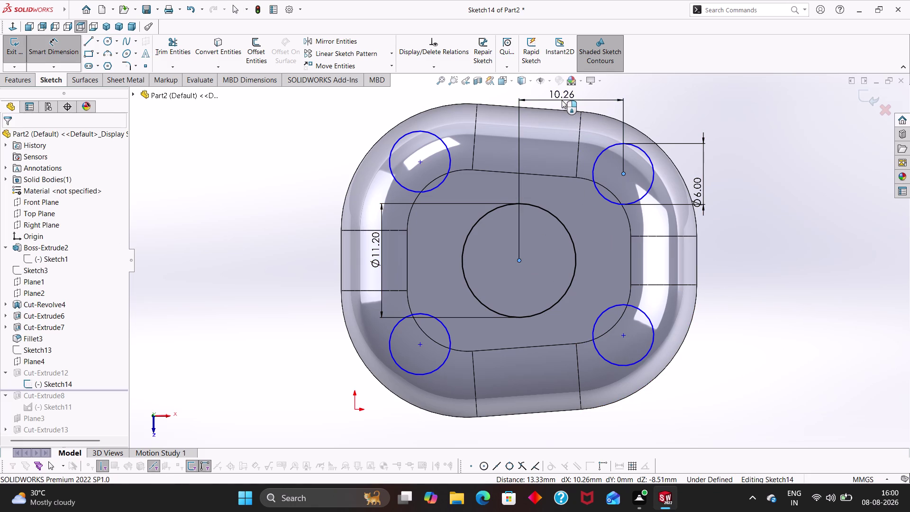
text(9.)
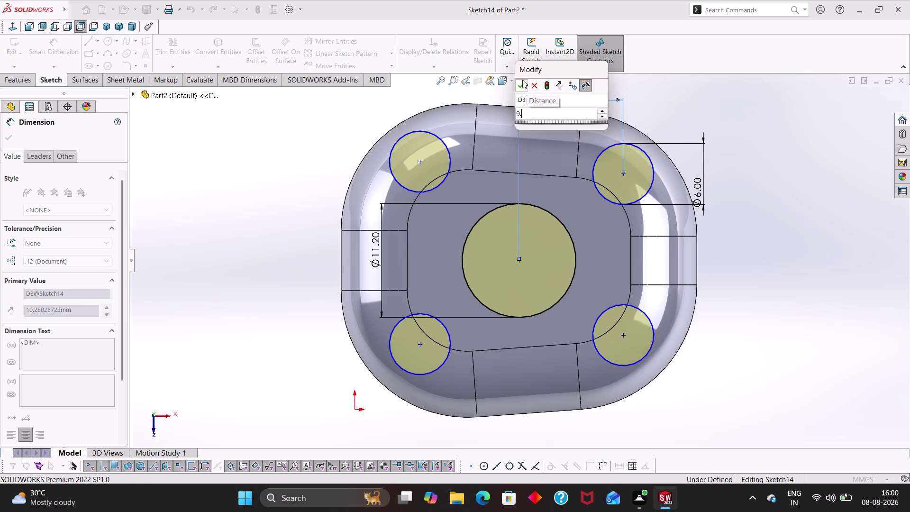
text(55)
key(Return)
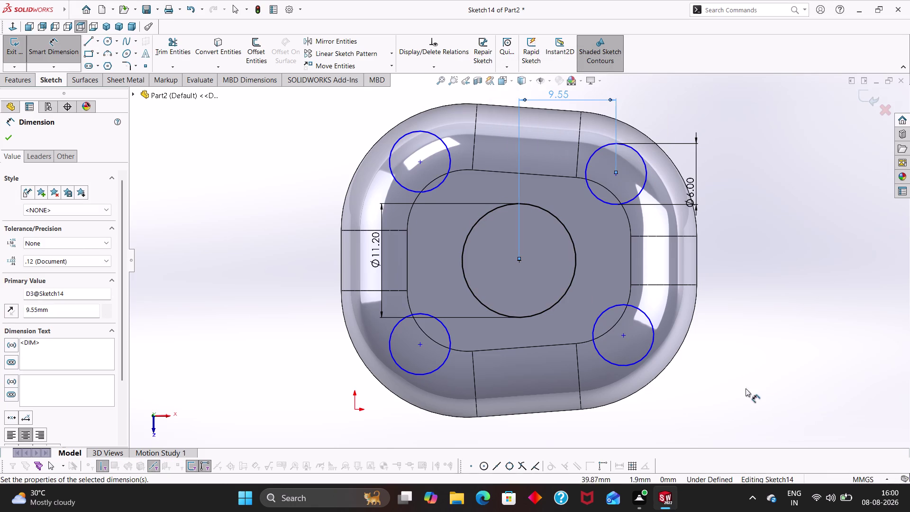
Dimension the top pair of holes 19.30 apart.
click(520, 259)
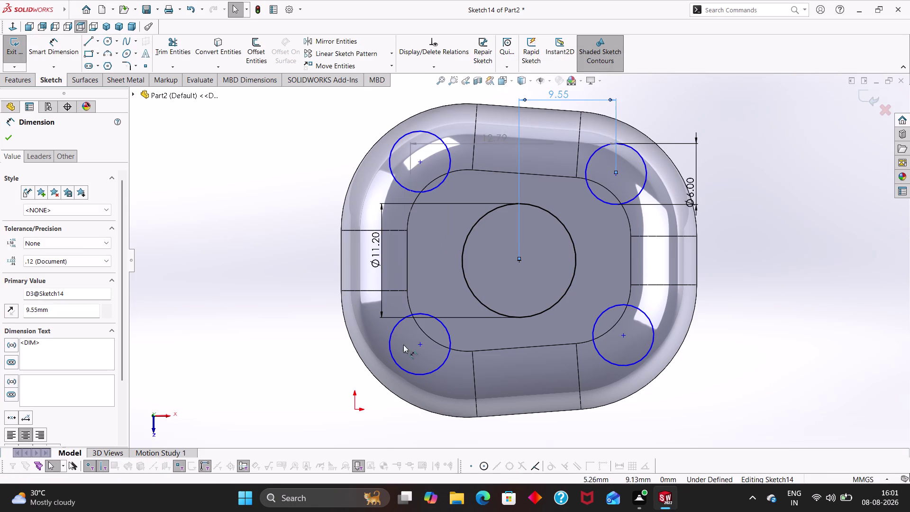
click(419, 344)
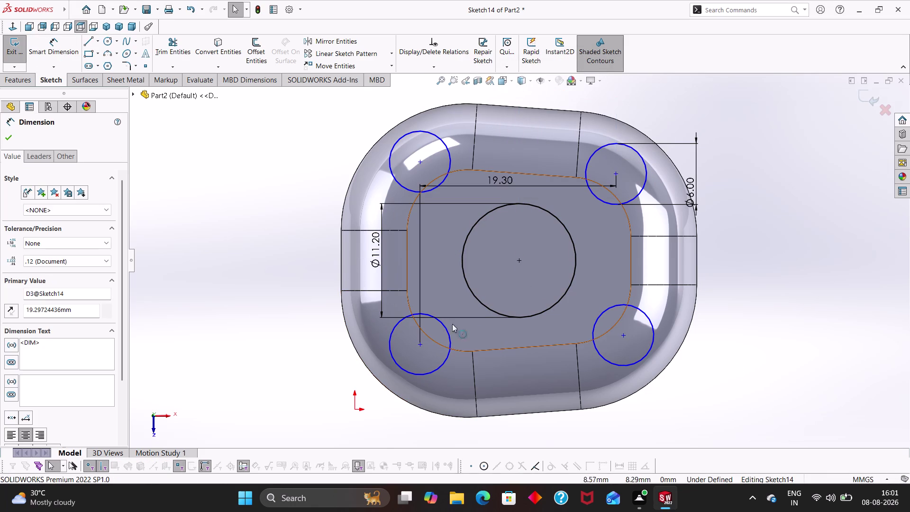
key(Escape)
key(Escape)
key(Escape)
key(Escape)
Set the bottom-right hole 9.55 horizontally from the bore centre.
right_drag(776, 354, 780, 180)
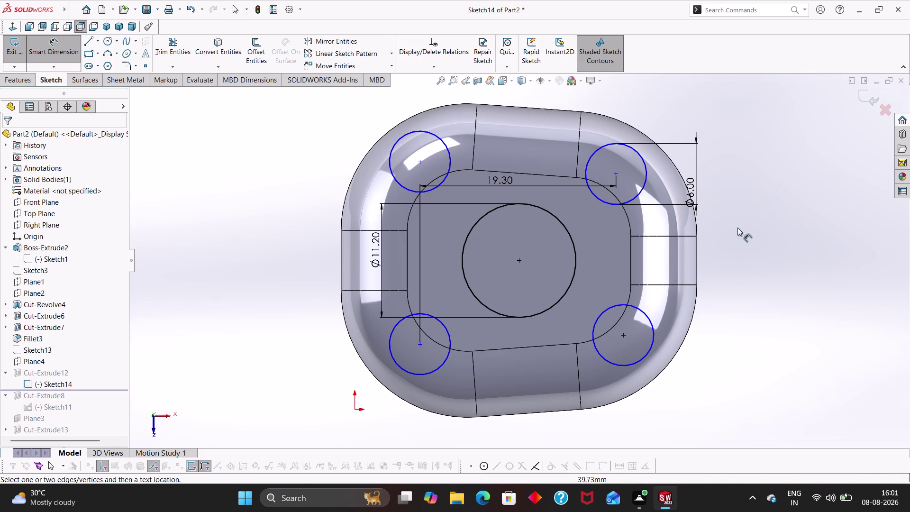
click(519, 261)
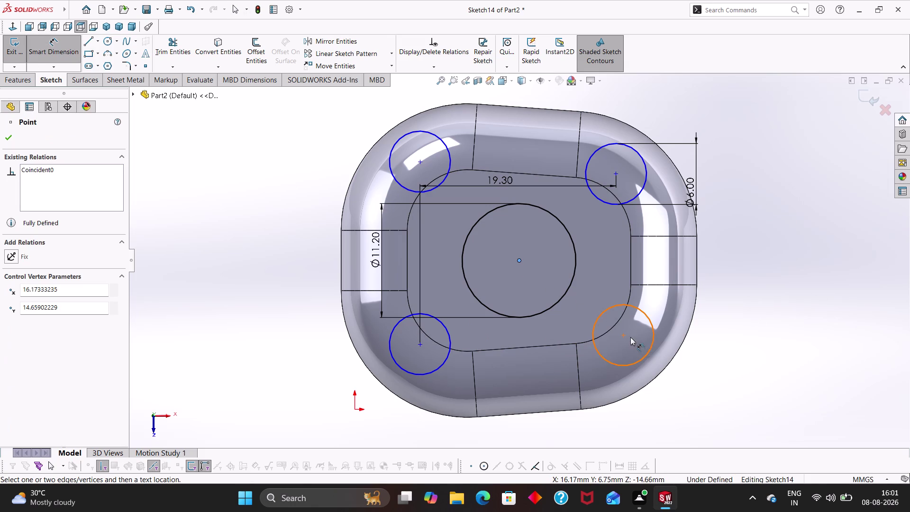
click(624, 335)
click(587, 427)
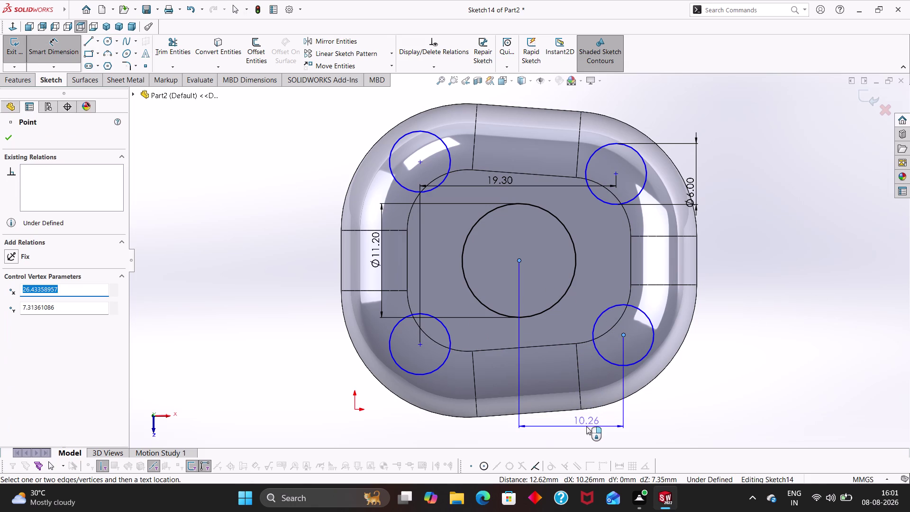
key(9)
key(period)
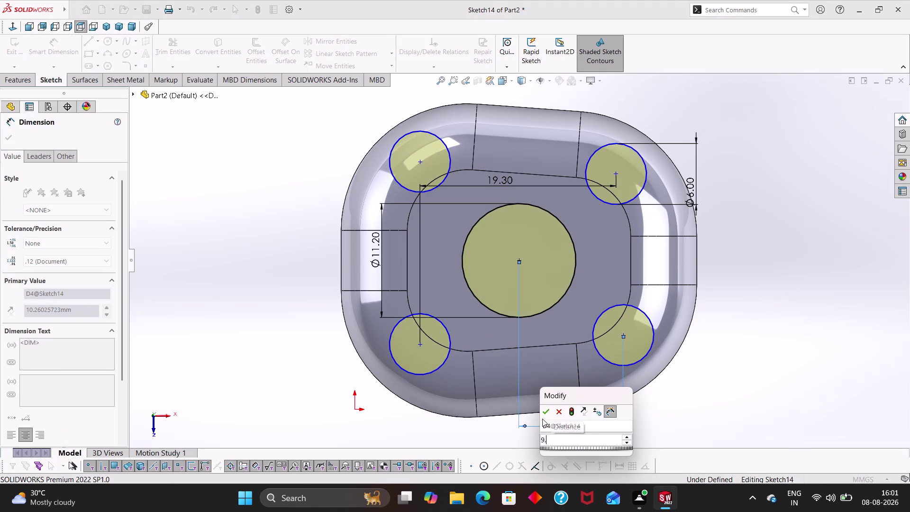
key(5)
key(5)
key(Return)
key(Escape)
key(Escape)
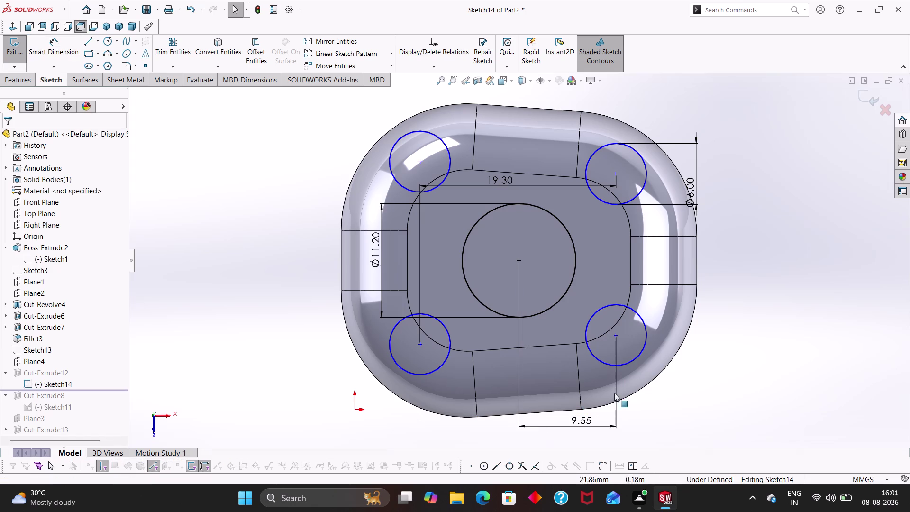
key(Escape)
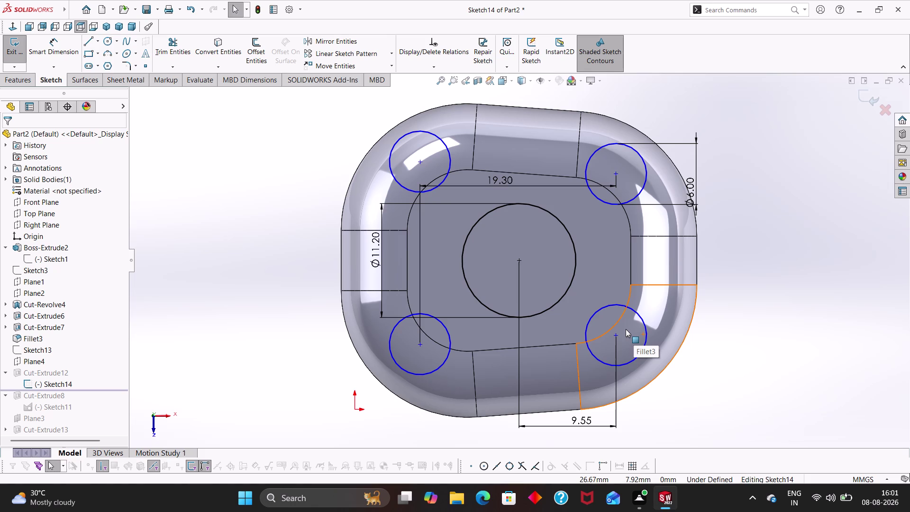
scroll(up, 3)
middle_drag(599, 403, 604, 208)
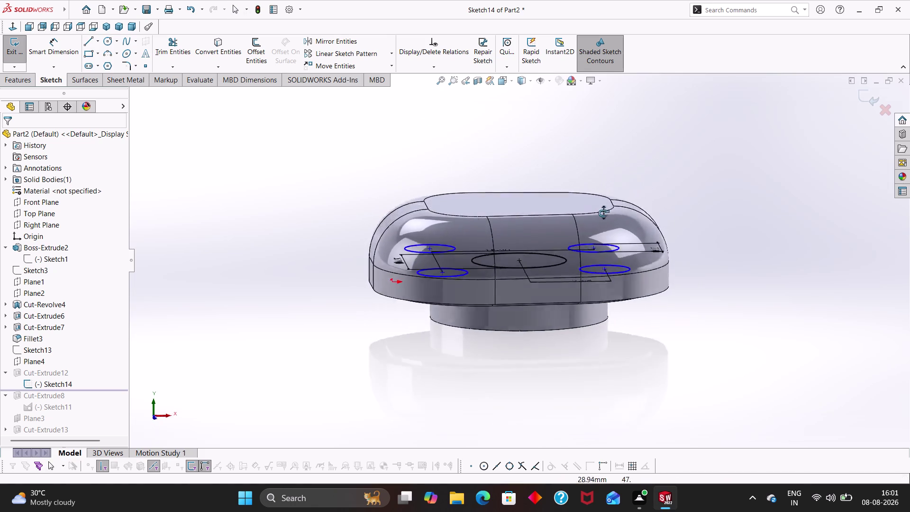
middle_drag(604, 207, 610, 409)
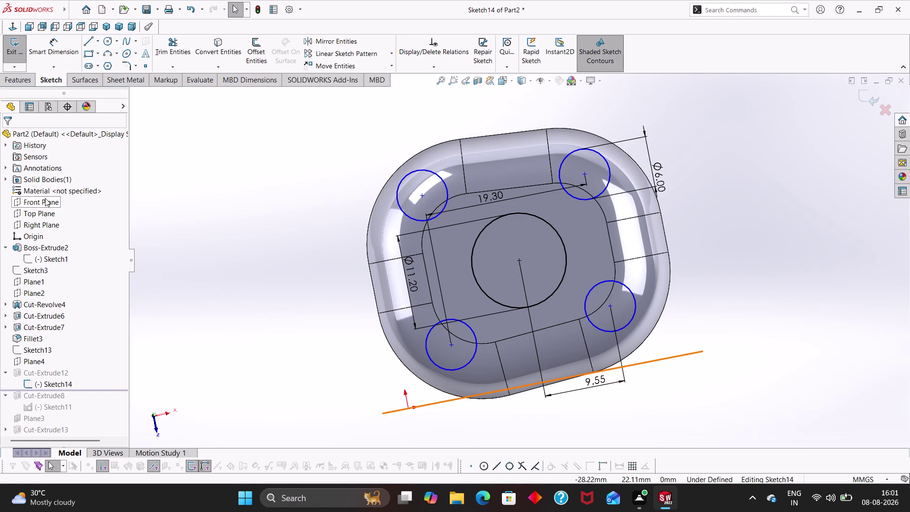